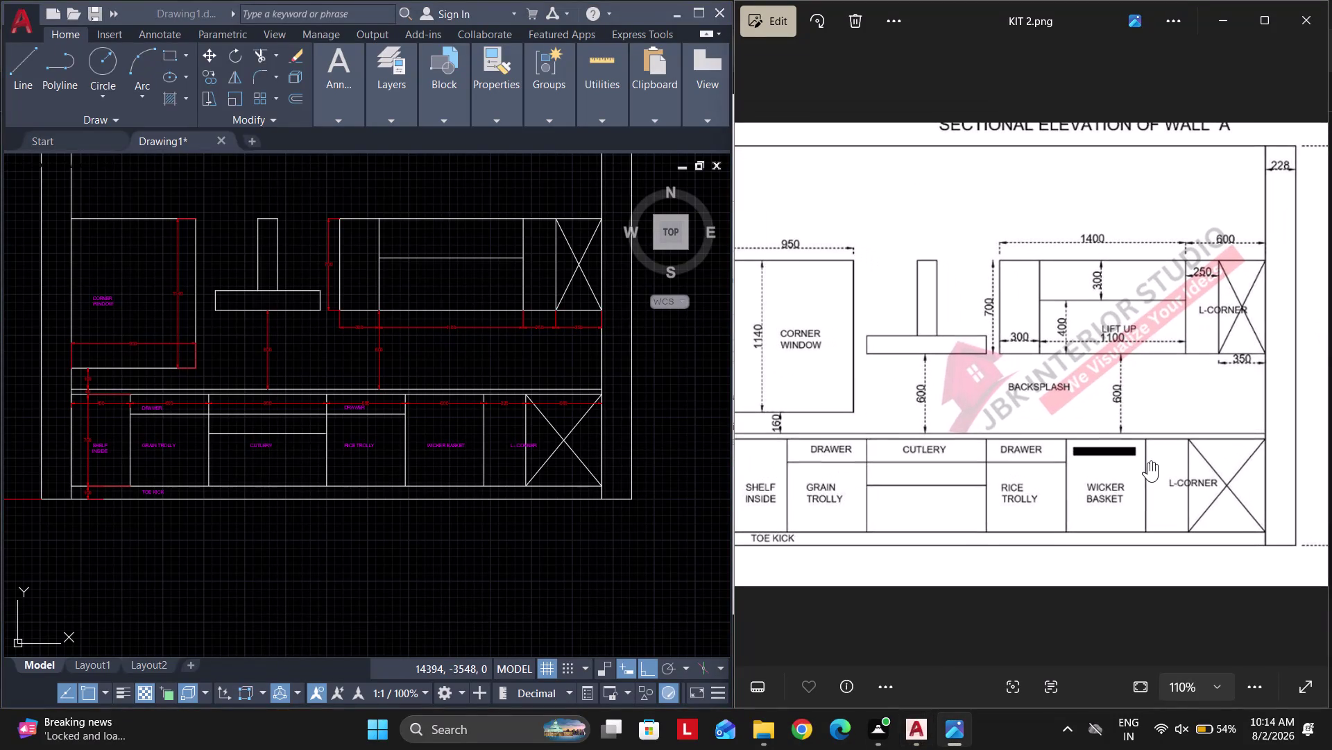
Copy the WICKER BASKET label up into the backsplash area.
scroll(up, 3)
click(458, 527)
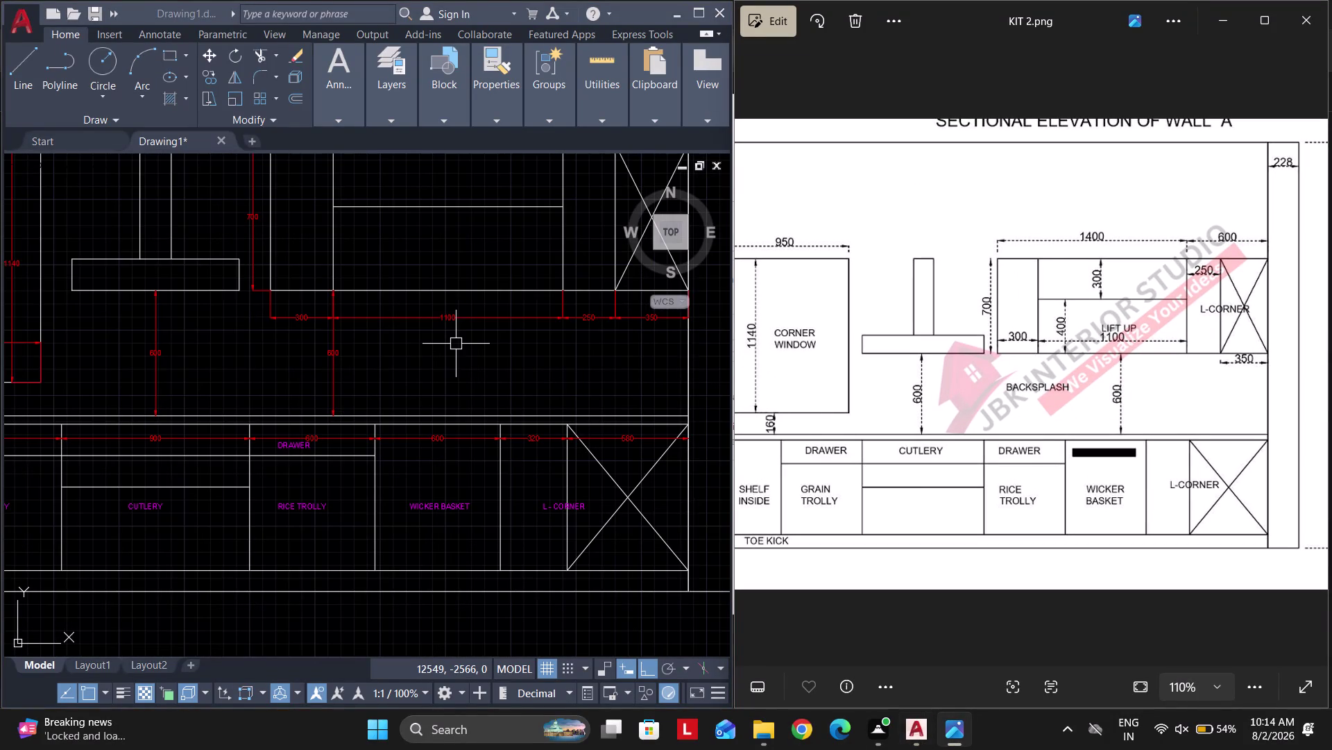
click(465, 536)
click(437, 488)
text(CO)
key(space)
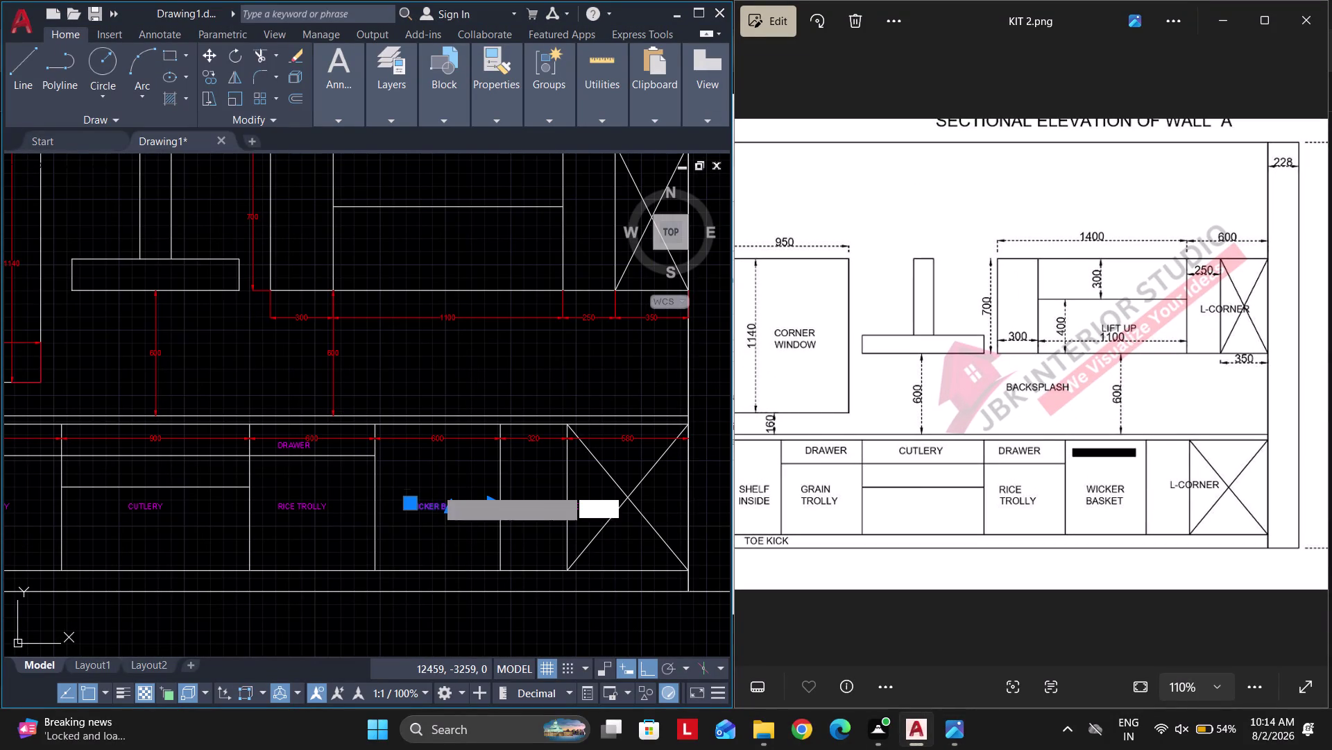
click(432, 502)
click(425, 357)
key(Escape)
Change the copied label's text to BACK SPLASH.
double_click(441, 356)
key(ctrl+a)
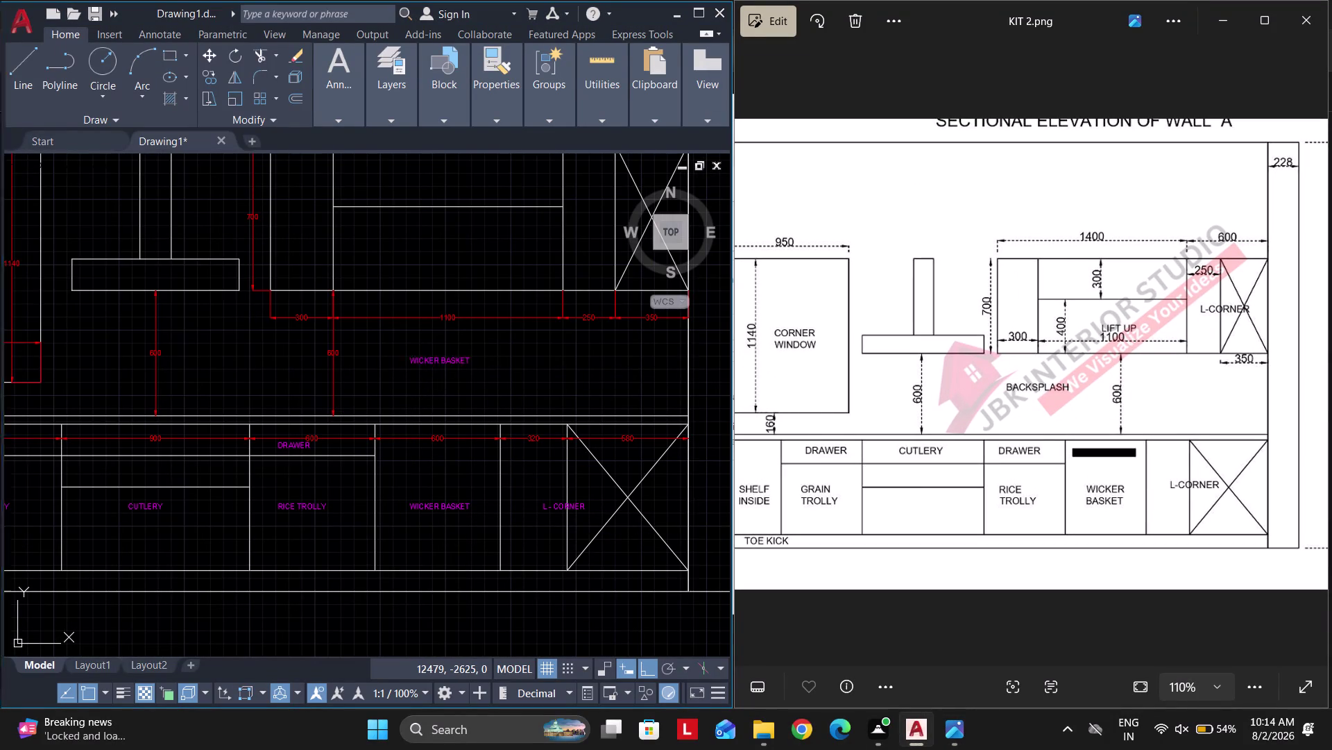
text(BACK)
key(space)
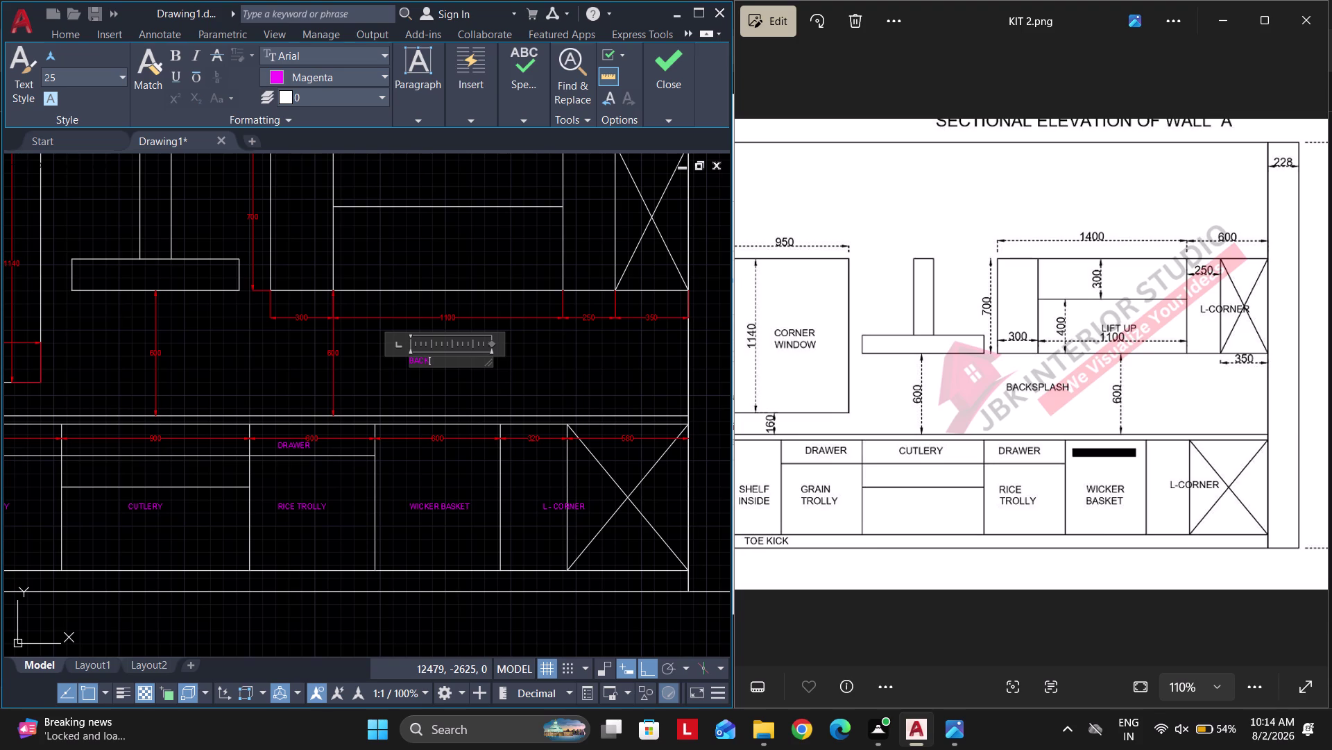
text(SPLASH)
click(539, 329)
key(Escape)
Copy the L - CORNER label from the base cabinet into the corner wall cabinet.
scroll(up, 3)
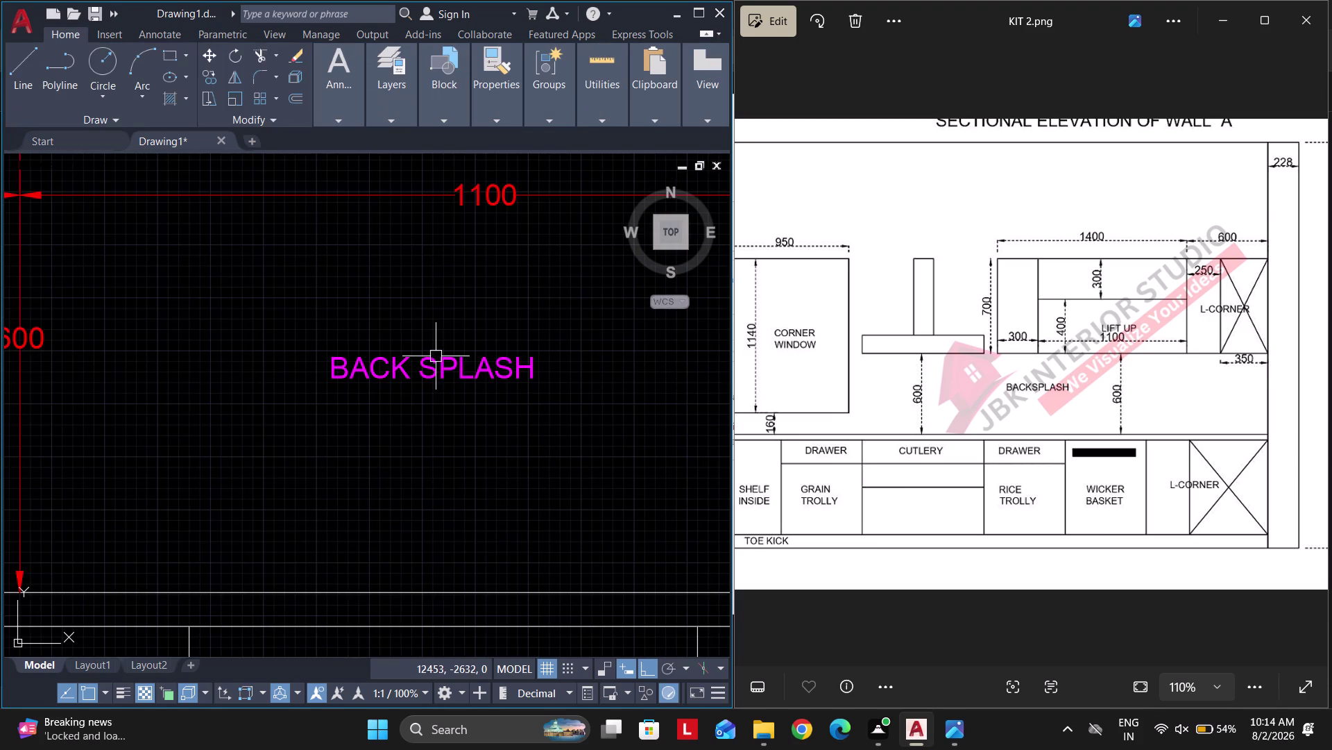
scroll(down, 3)
scroll(down, 3)
middle_drag(530, 281, 411, 328)
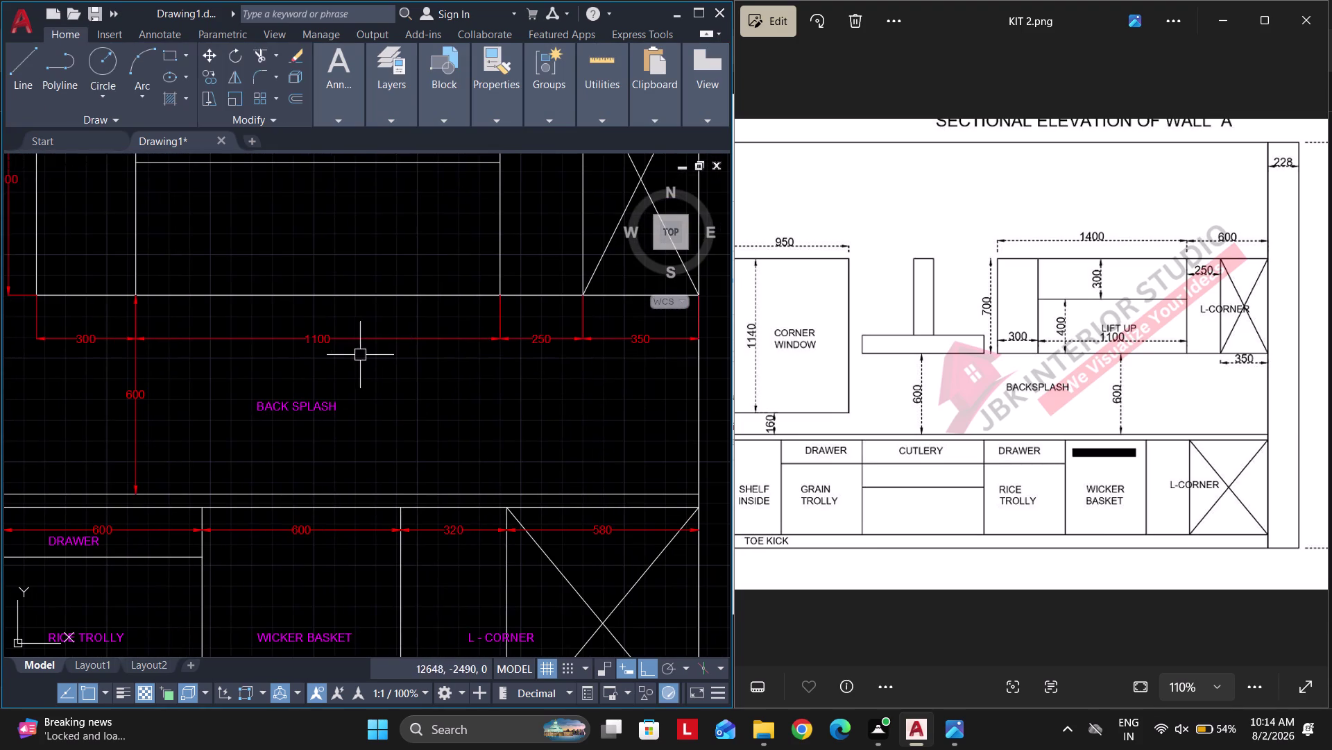
middle_drag(512, 529, 424, 394)
click(454, 516)
click(427, 469)
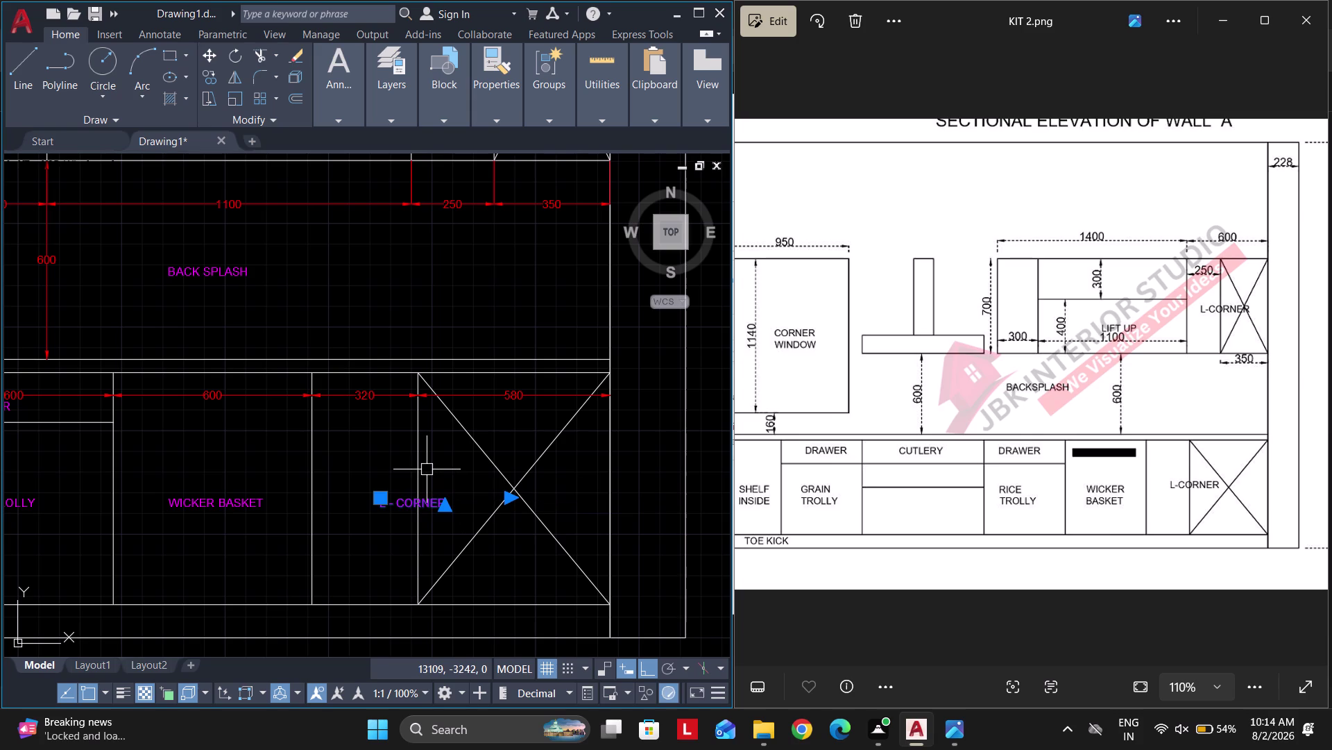
text(CO)
key(space)
click(377, 498)
middle_drag(385, 291, 372, 526)
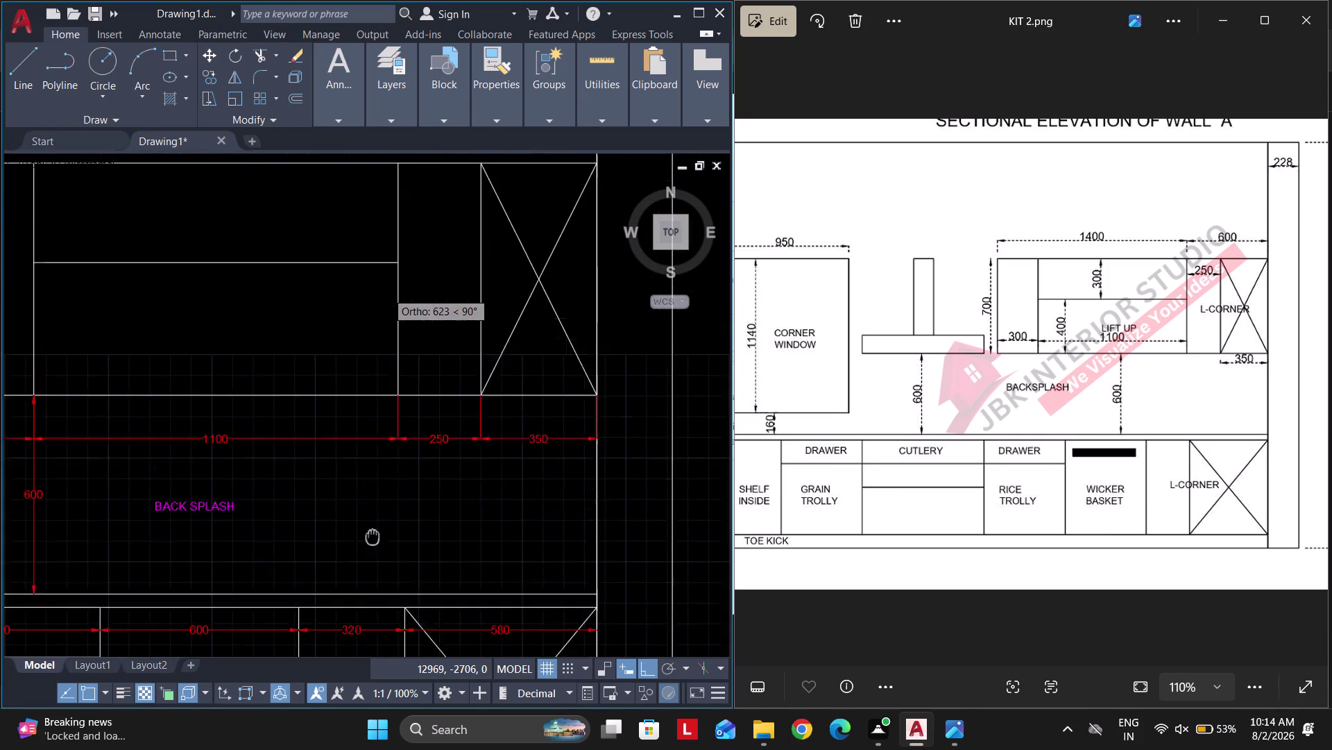
middle_drag(373, 526, 371, 571)
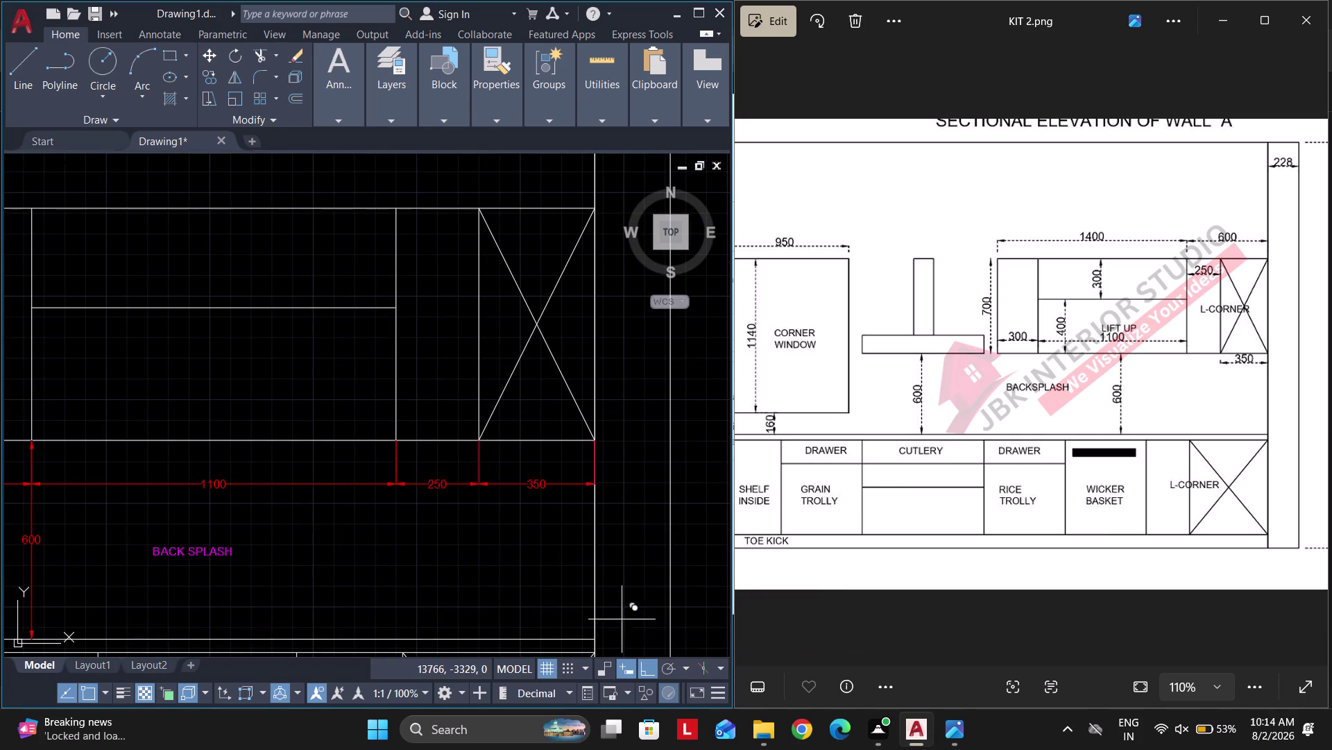
click(649, 670)
click(443, 322)
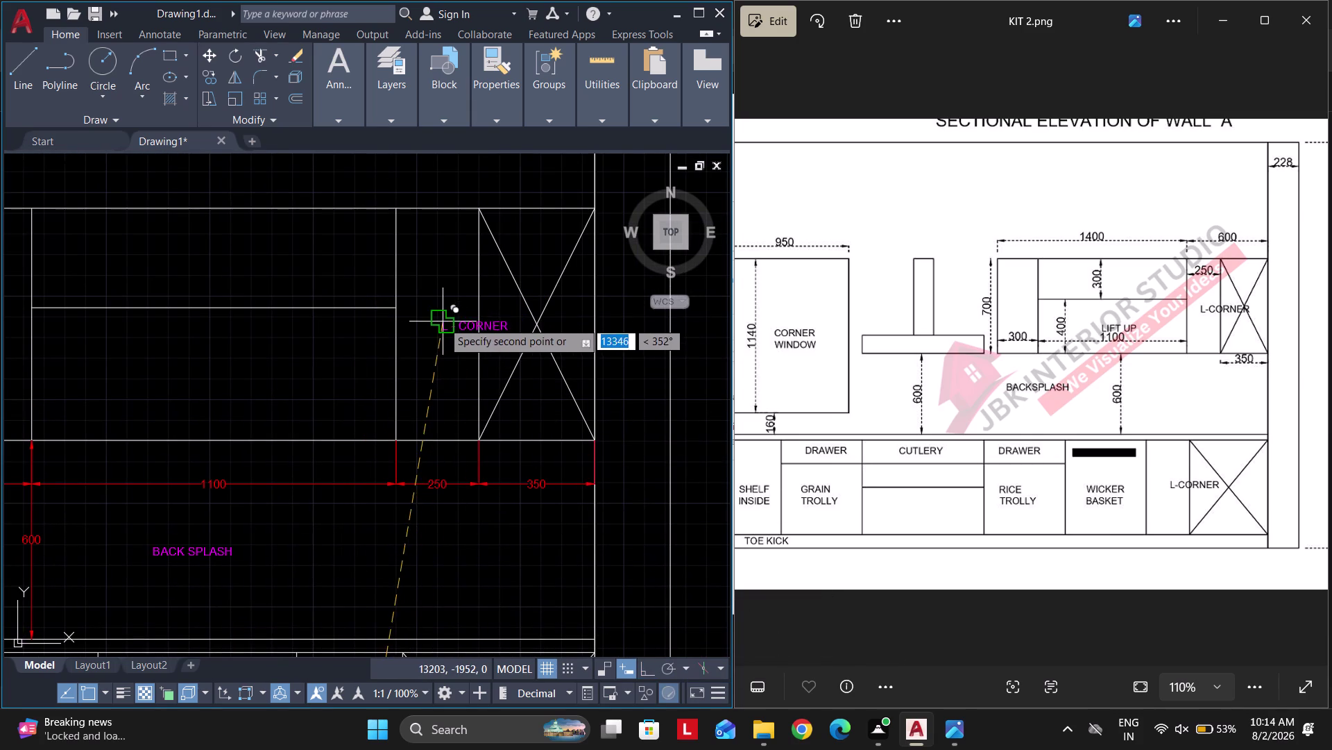
key(Escape)
middle_drag(318, 316, 470, 272)
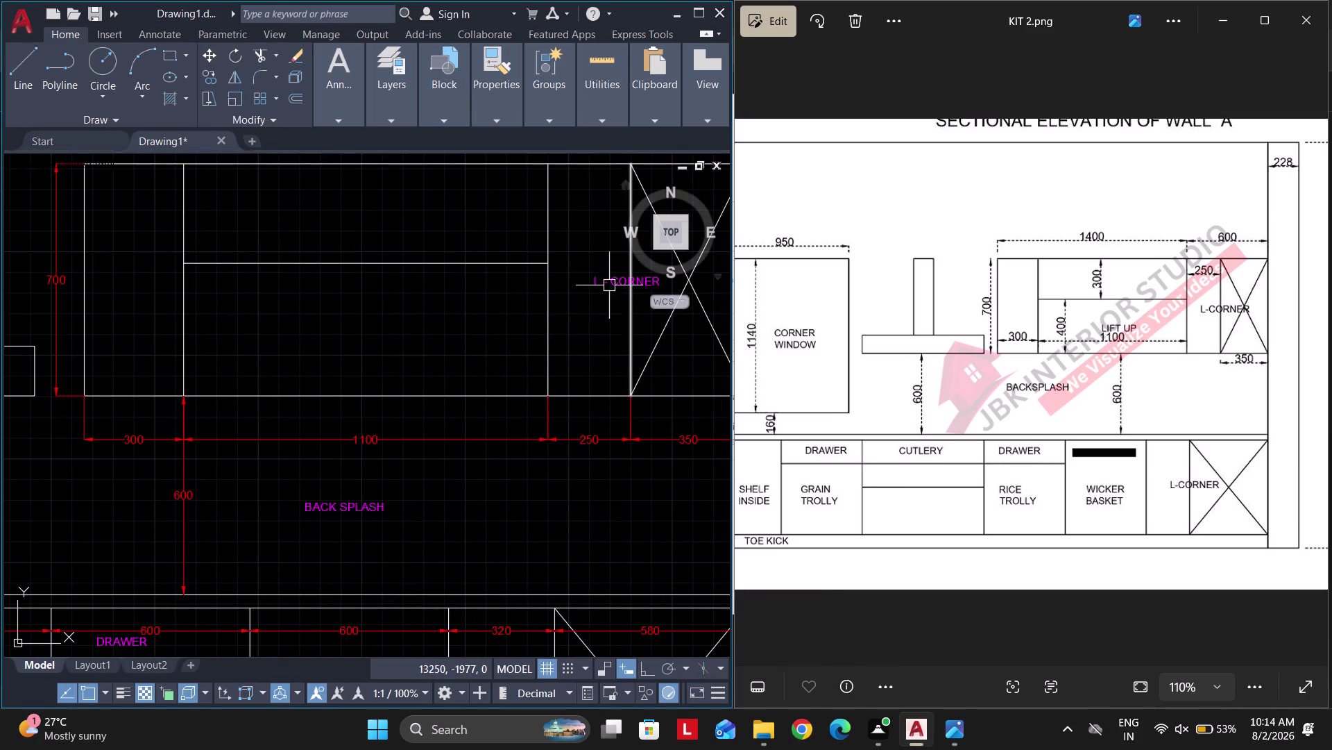
Copy the new L - CORNER label into the lift-up wall cabinet.
click(599, 285)
middle_drag(524, 302, 459, 318)
text(CO)
key(space)
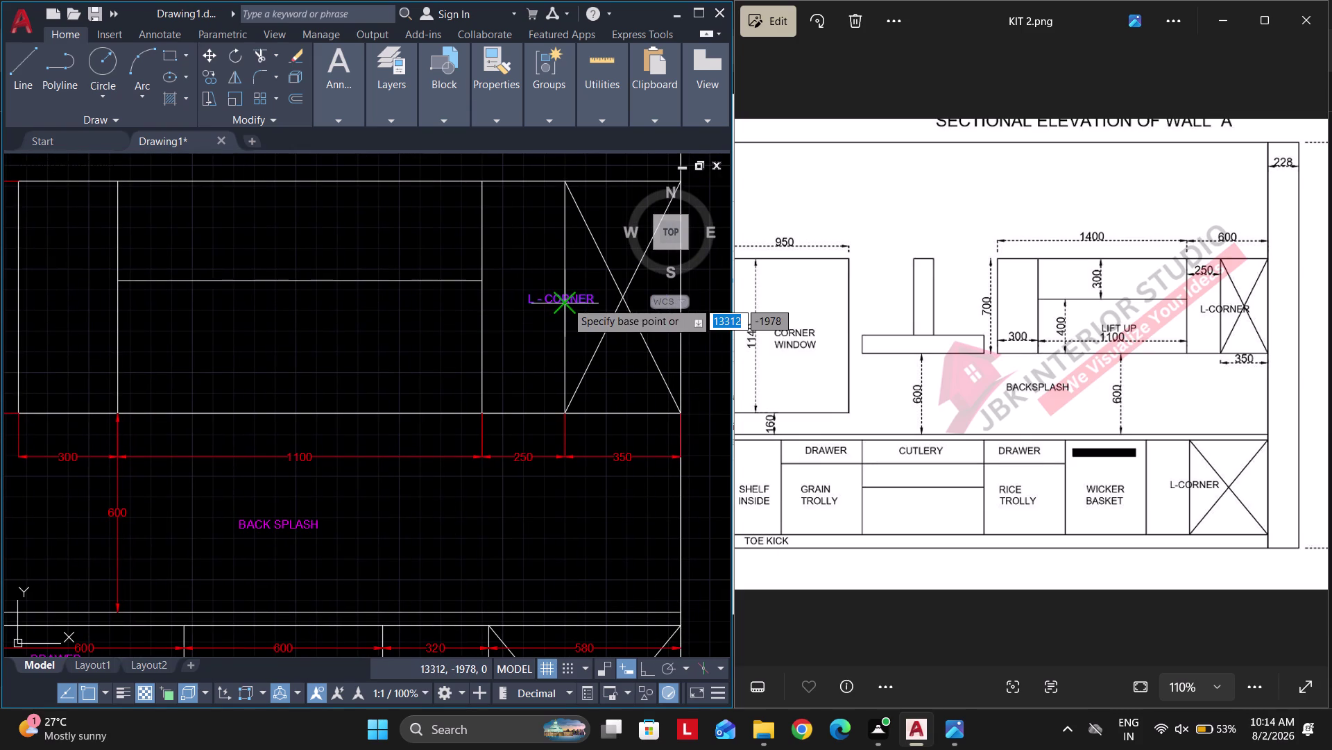
click(557, 296)
click(292, 353)
key(Escape)
Change that copied label's text to LIFT - UP.
double_click(297, 354)
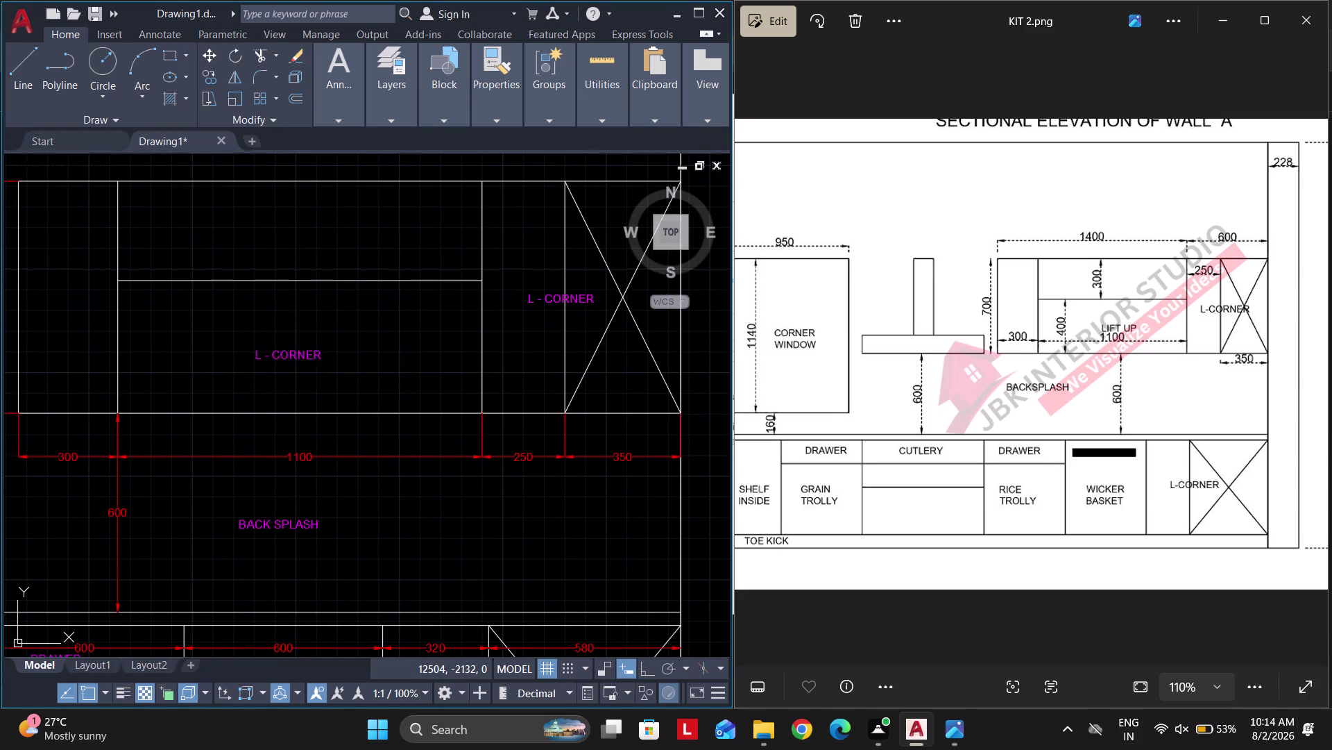
key(ctrl+a)
text(LIFT)
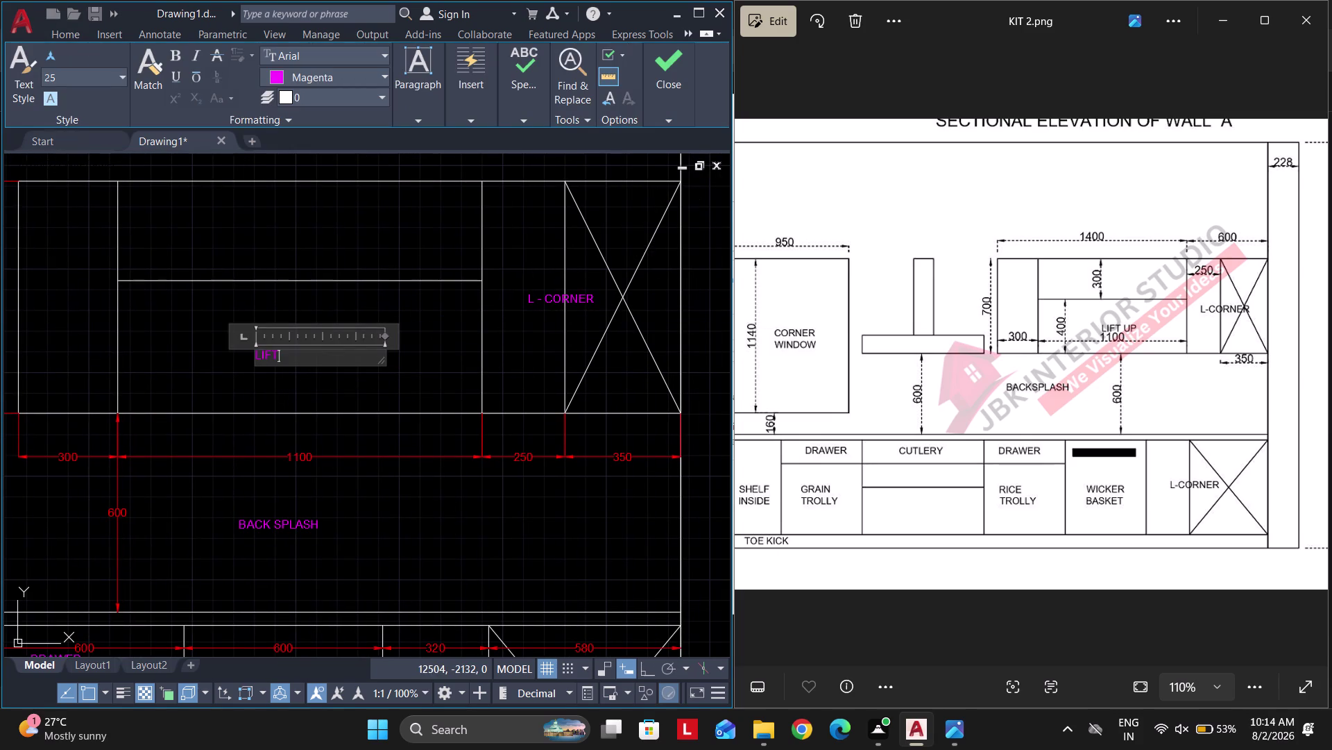
key(space)
text(- UP)
click(375, 245)
key(Escape)
key(Escape)
scroll(down, 3)
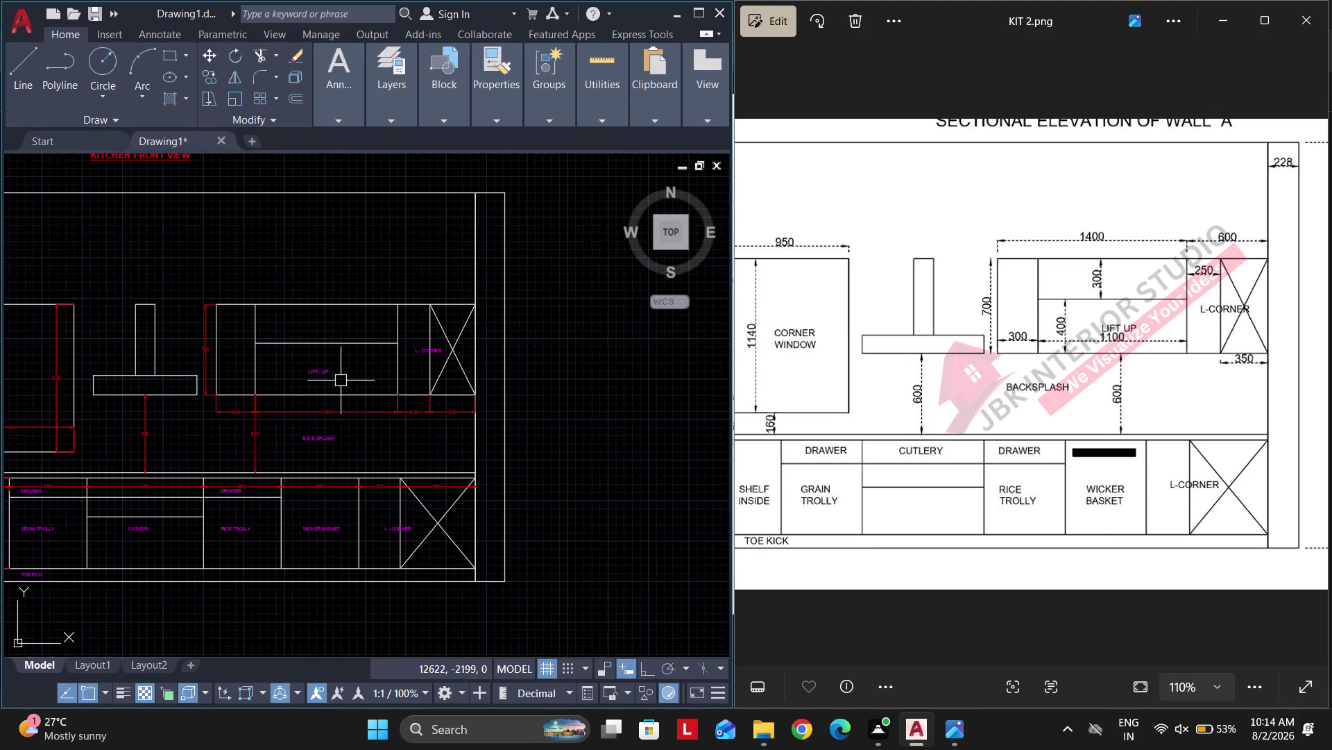
middle_drag(289, 376, 322, 381)
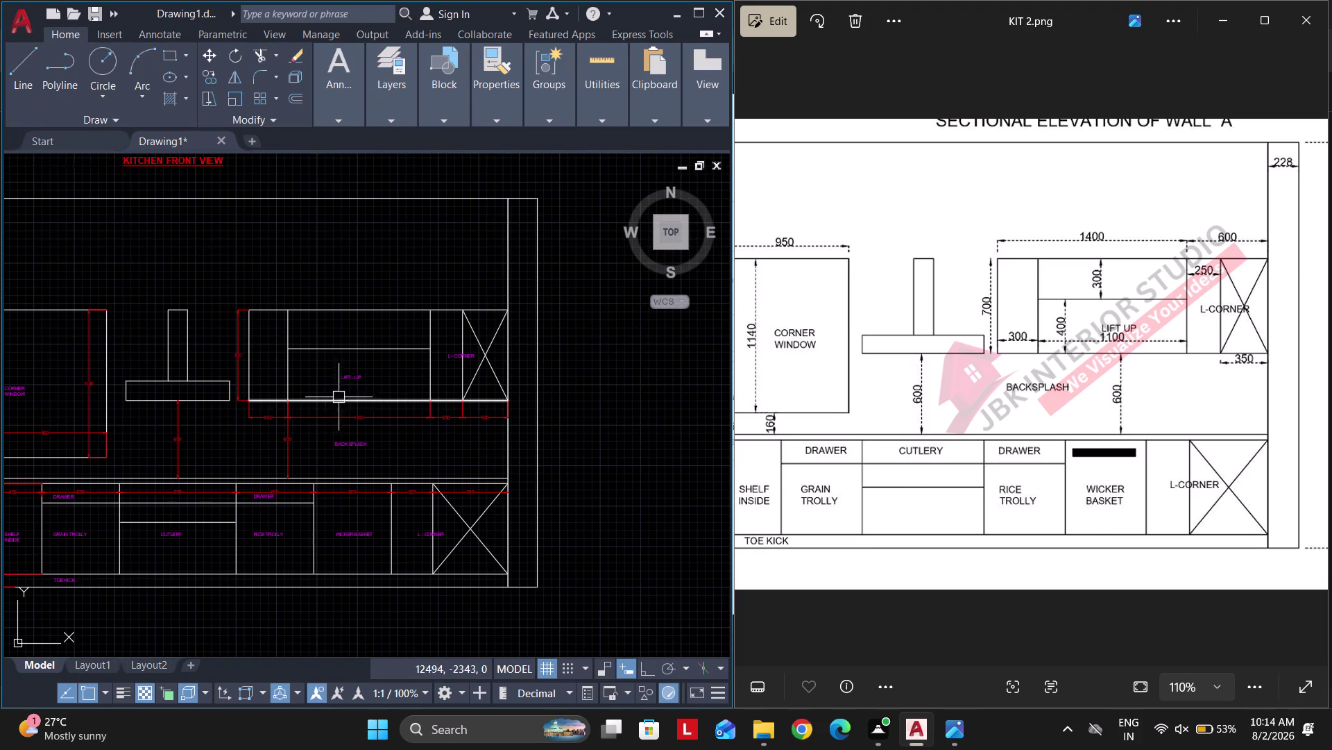
key(Escape)
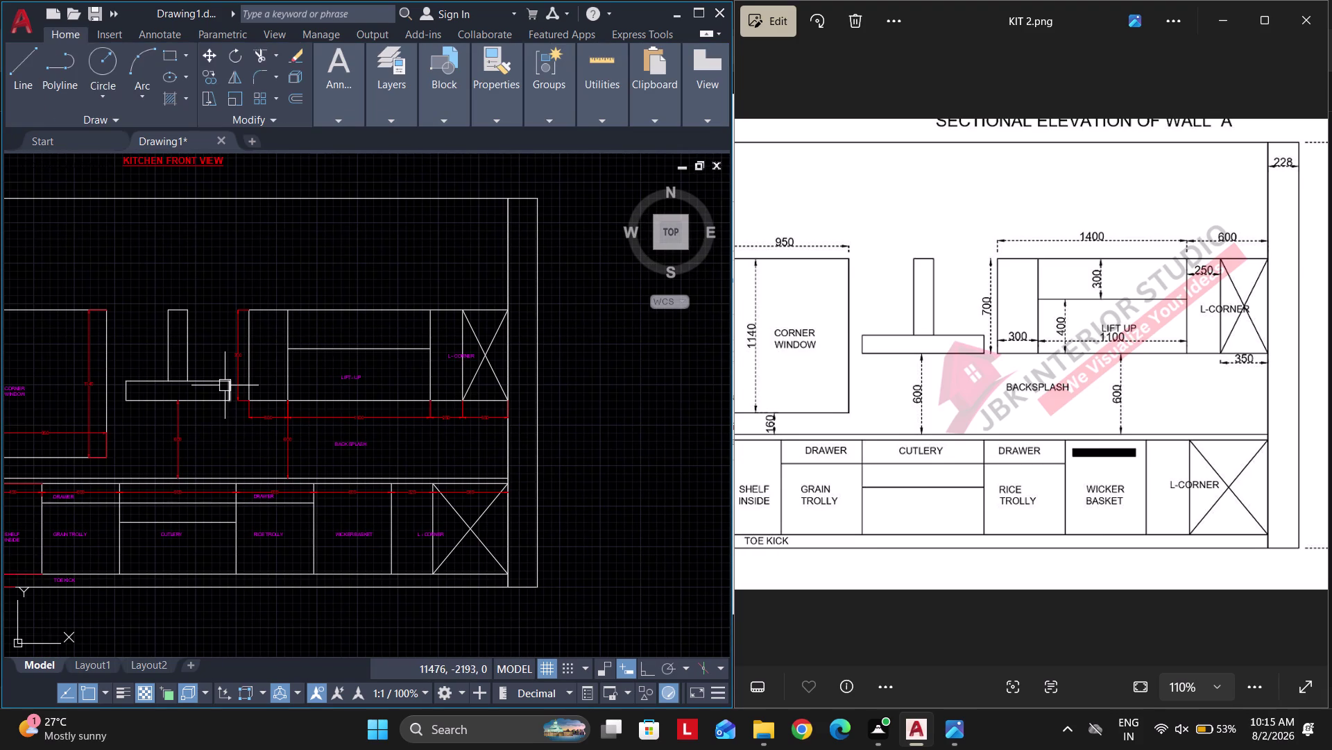
key(Escape)
key(Escape)
key(Escape)
key(Escape)
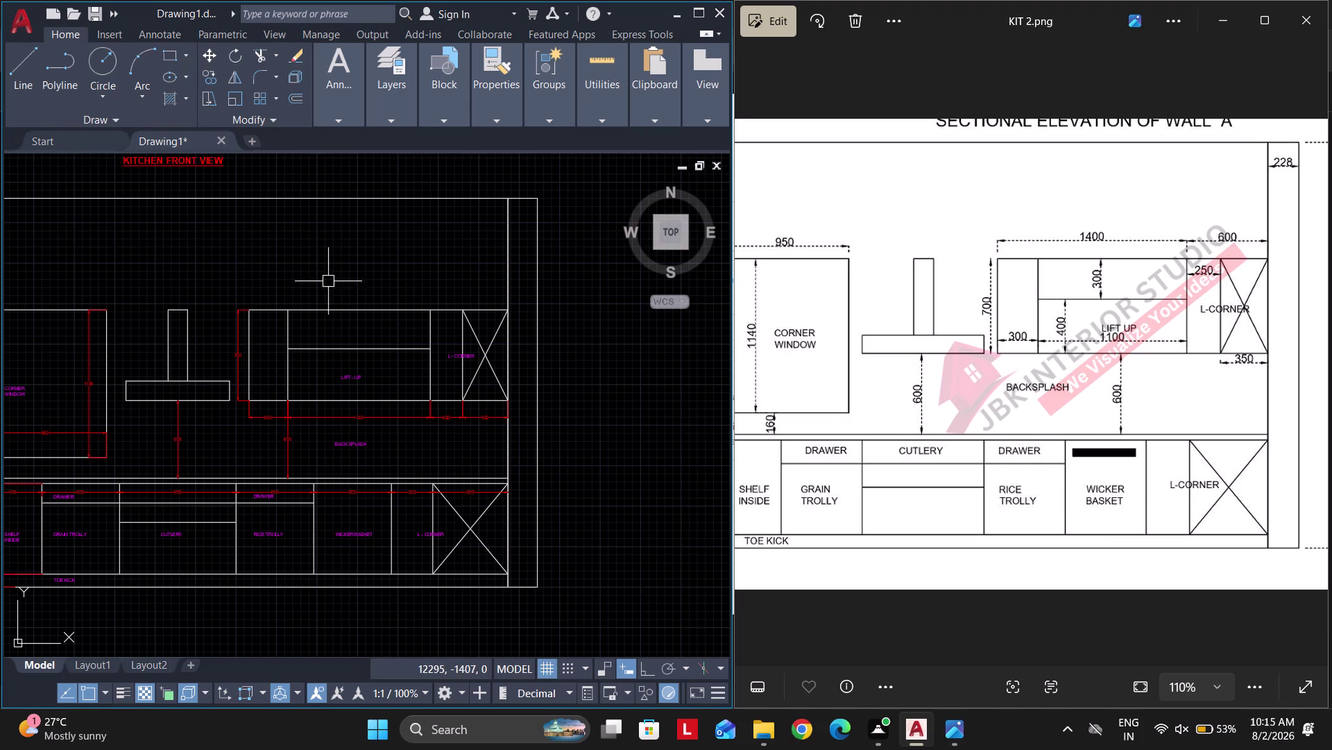
middle_drag(319, 283, 366, 288)
key(Escape)
key(Escape)
middle_drag(341, 294, 394, 306)
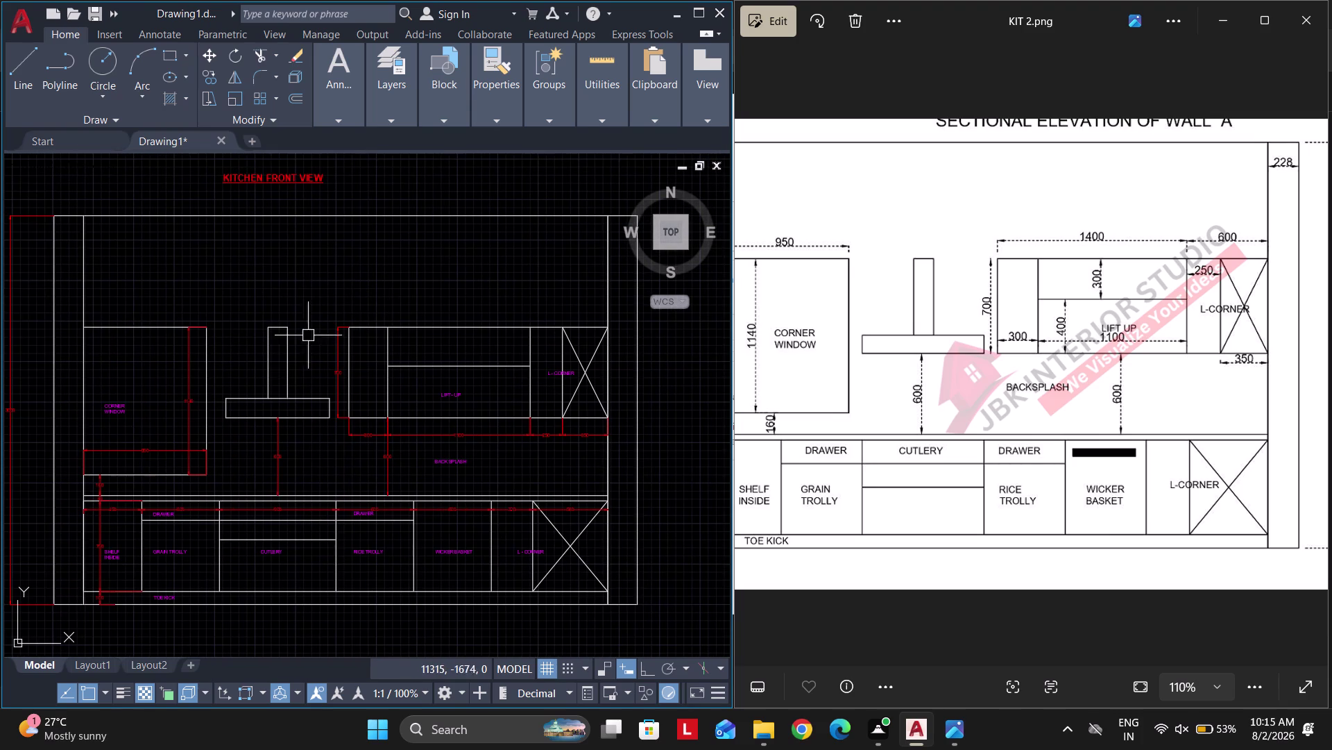
scroll(down, 3)
middle_drag(395, 279, 341, 273)
middle_drag(325, 372, 220, 381)
text(DL)
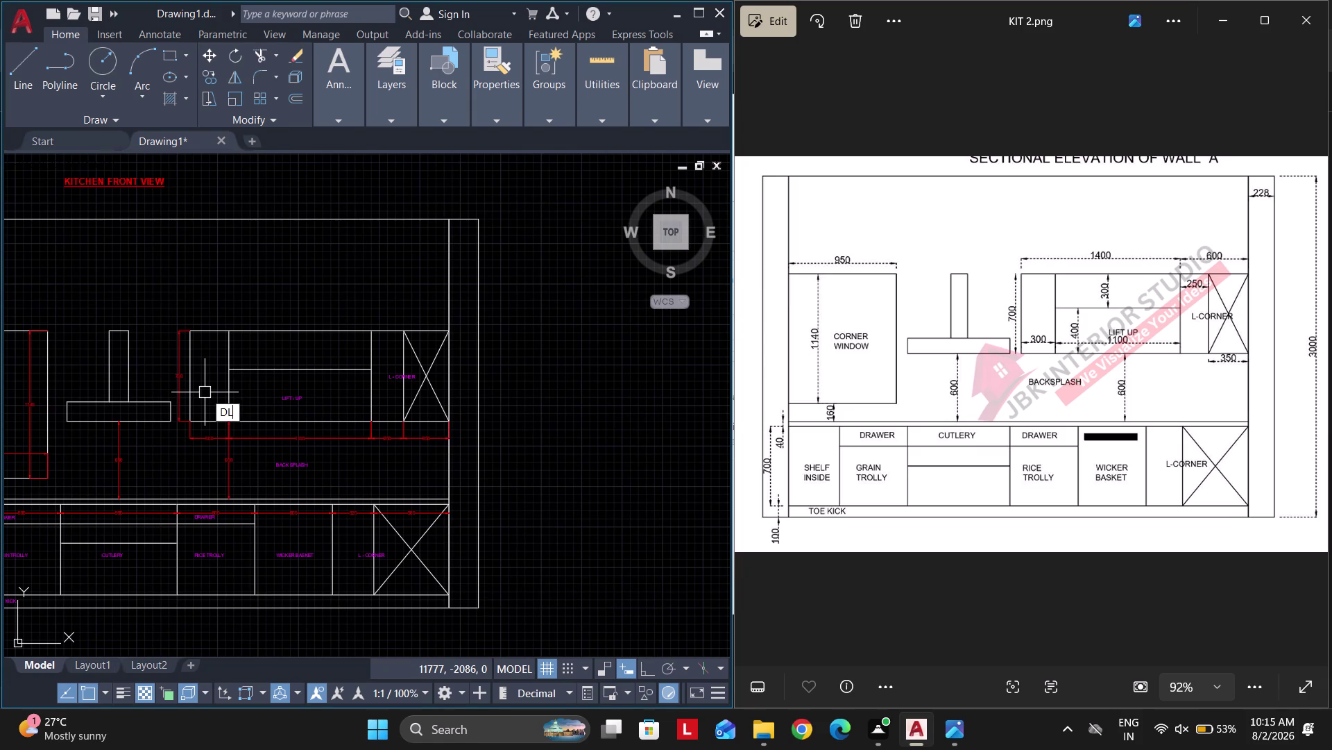
Bring the wall cabinet's right edge into view.
key(i)
key(space)
click(452, 276)
click(485, 273)
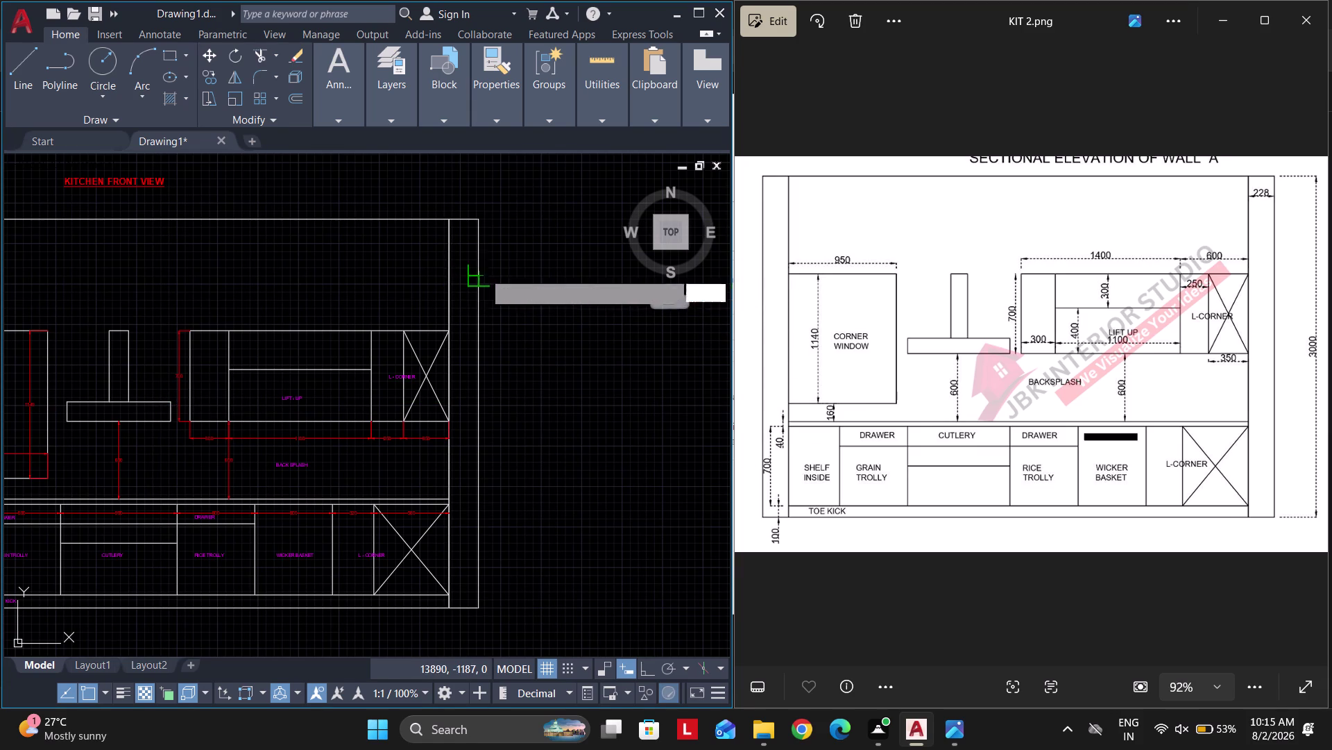
scroll(up, 3)
scroll(down, 3)
middle_drag(461, 478, 484, 235)
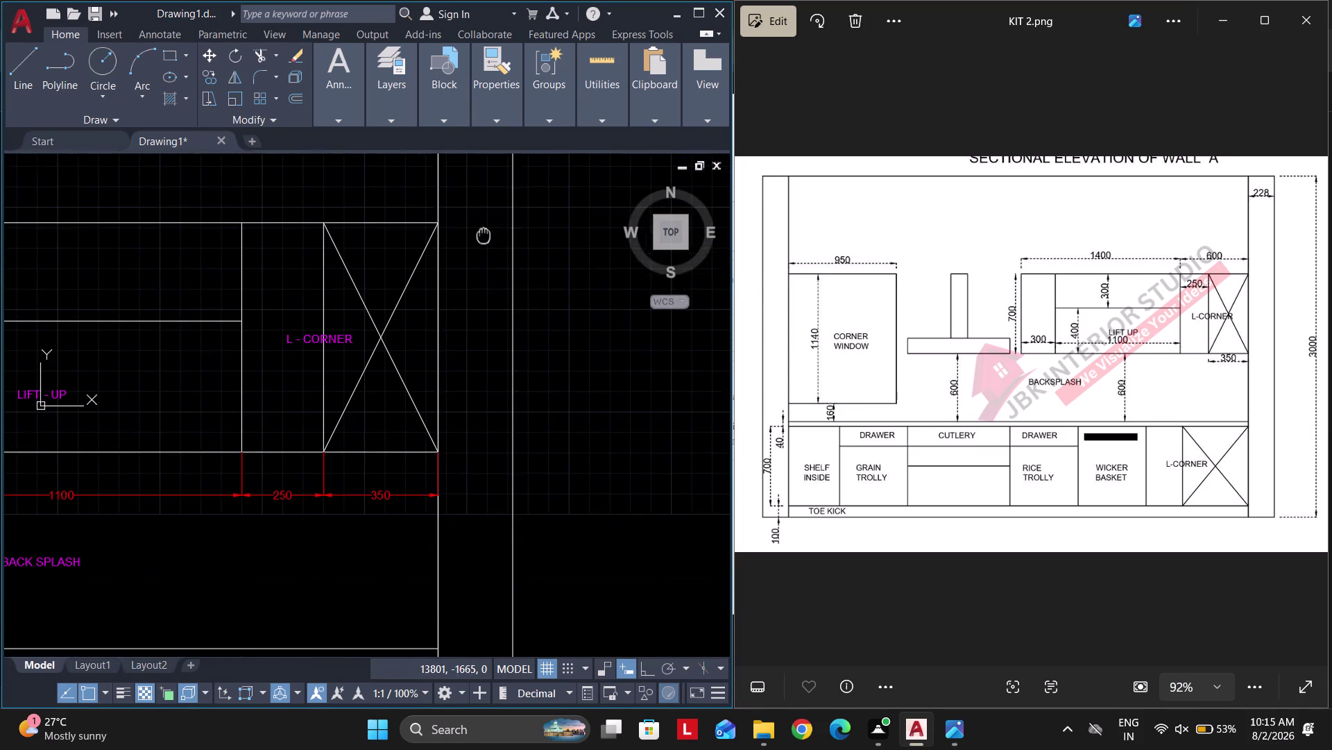
click(444, 489)
key(Escape)
Select the 228 dimension and nearby lines and set their colour to ByLayer.
scroll(up, 3)
drag(492, 522, 480, 491)
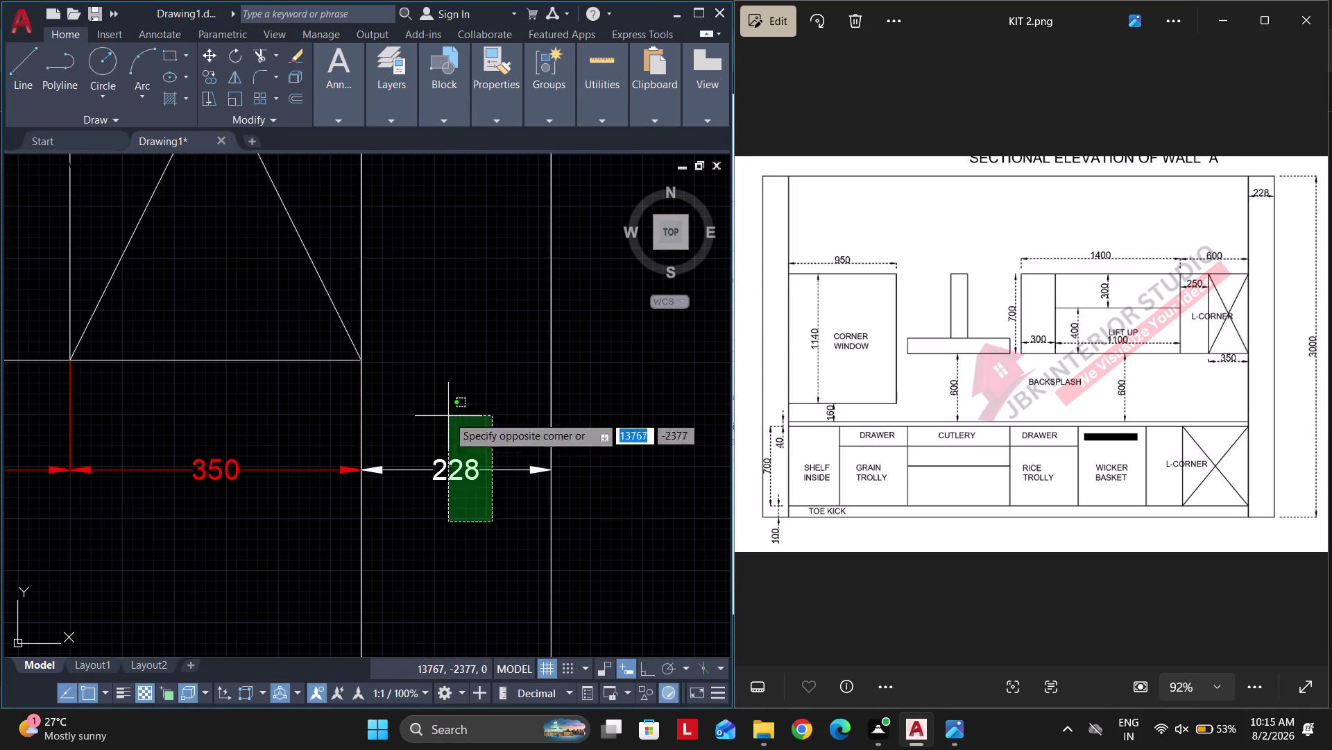
click(448, 416)
right_click(448, 416)
click(520, 555)
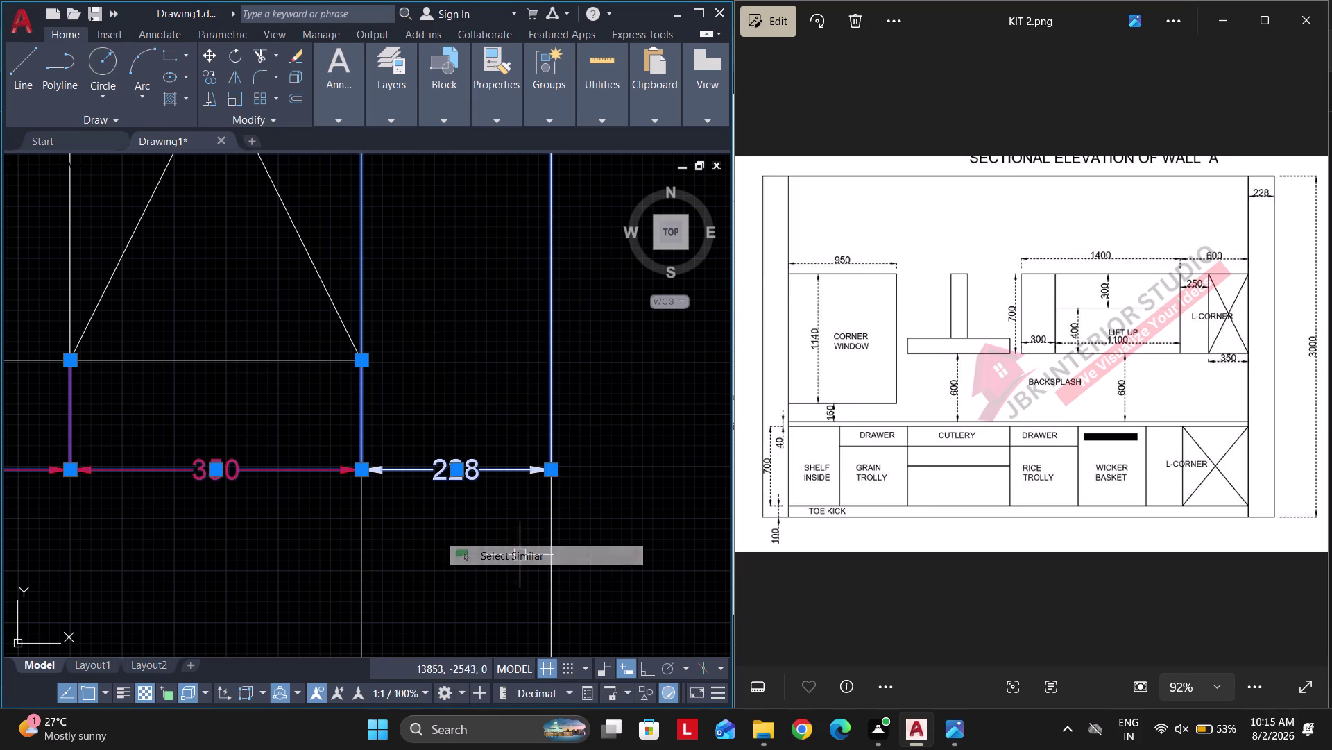
click(489, 107)
click(562, 143)
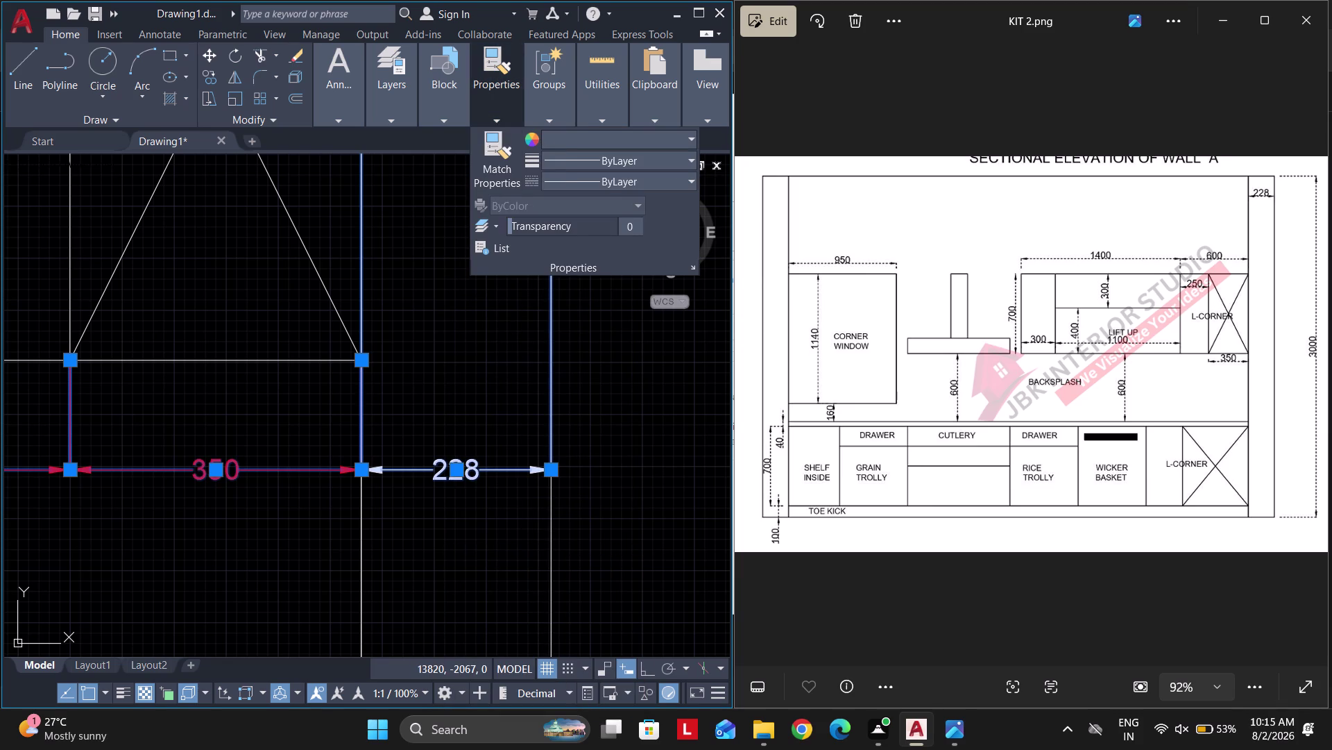
click(557, 322)
key(Escape)
key(Escape)
key(Escape)
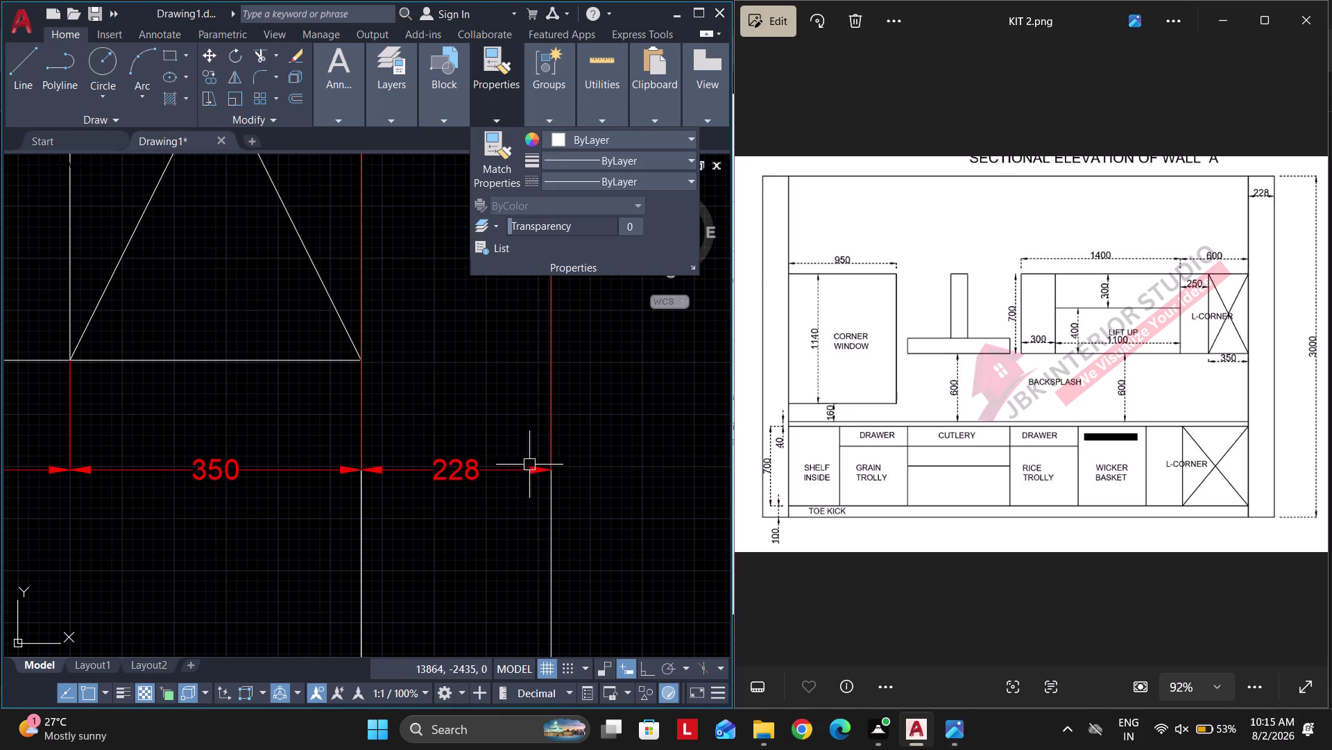
Stretch the right vertical wall lines to extend the Wall A elevation.
scroll(down, 3)
click(529, 519)
click(529, 478)
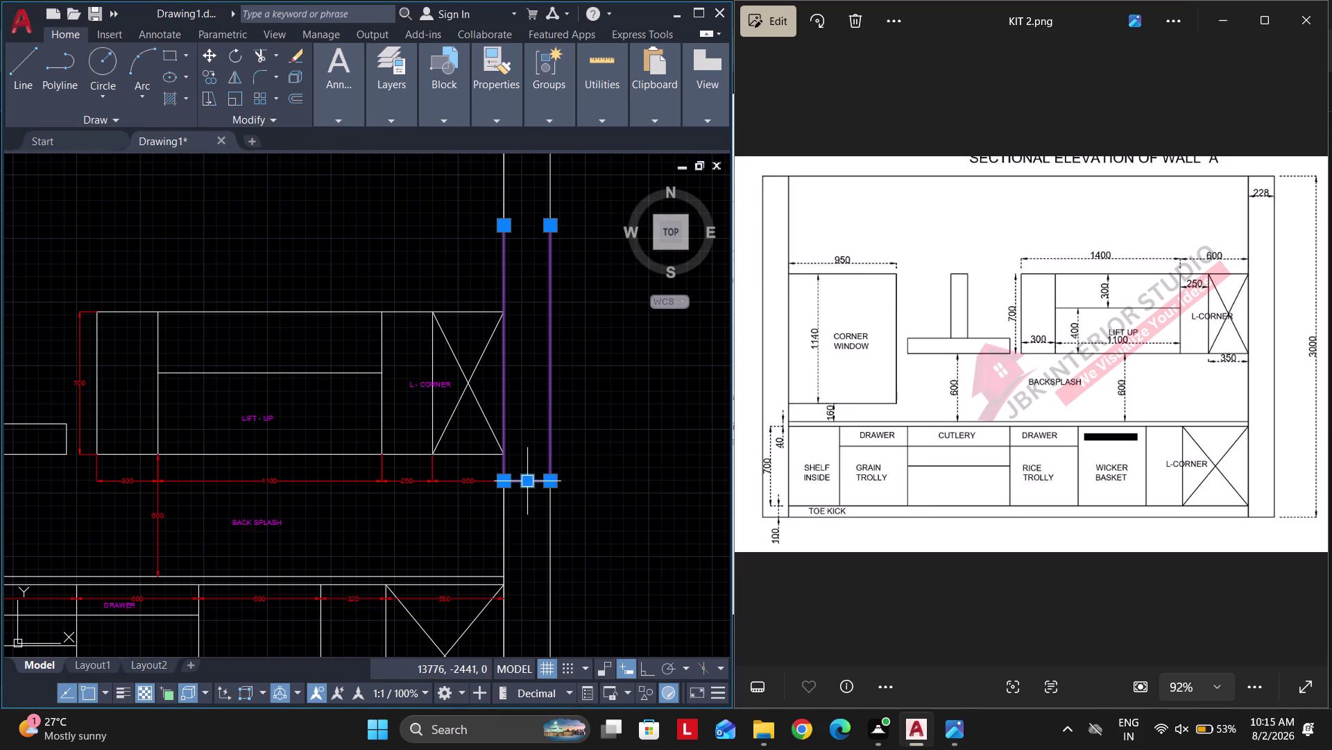
click(508, 228)
scroll(up, 3)
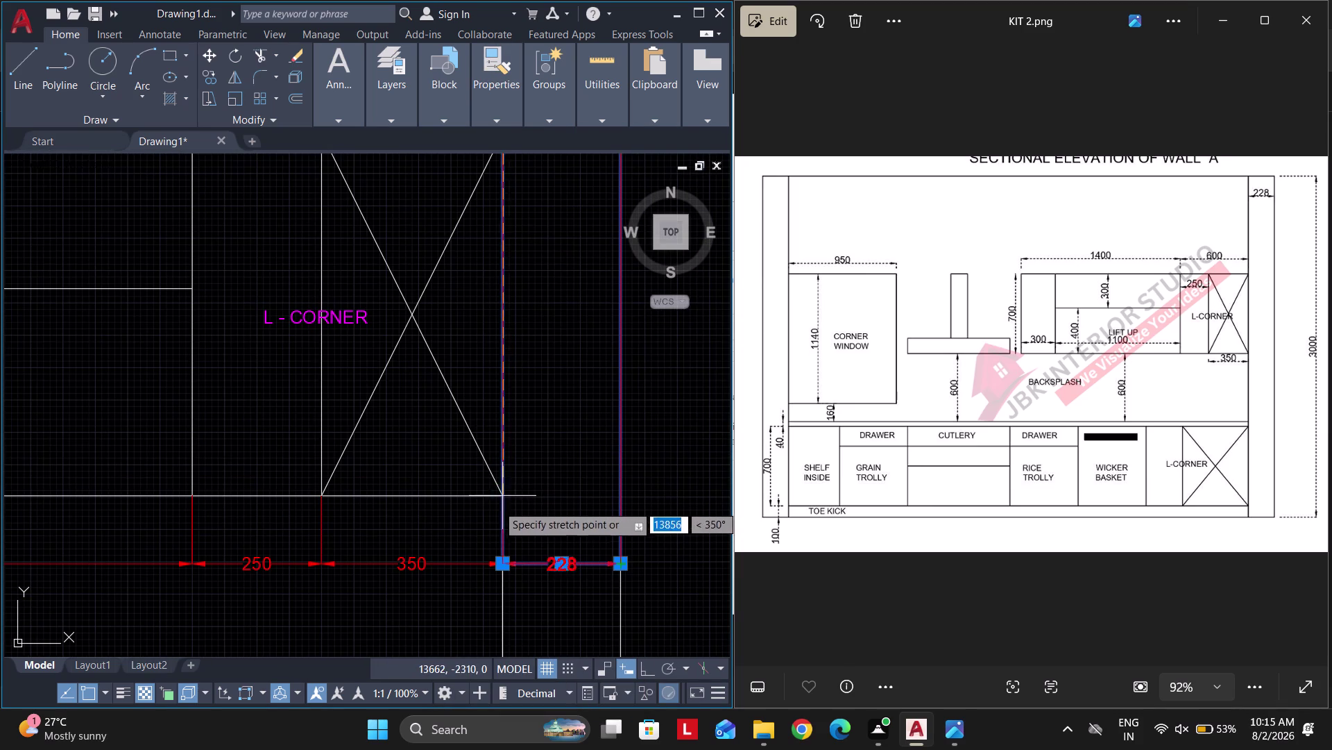
click(497, 504)
scroll(down, 3)
click(554, 325)
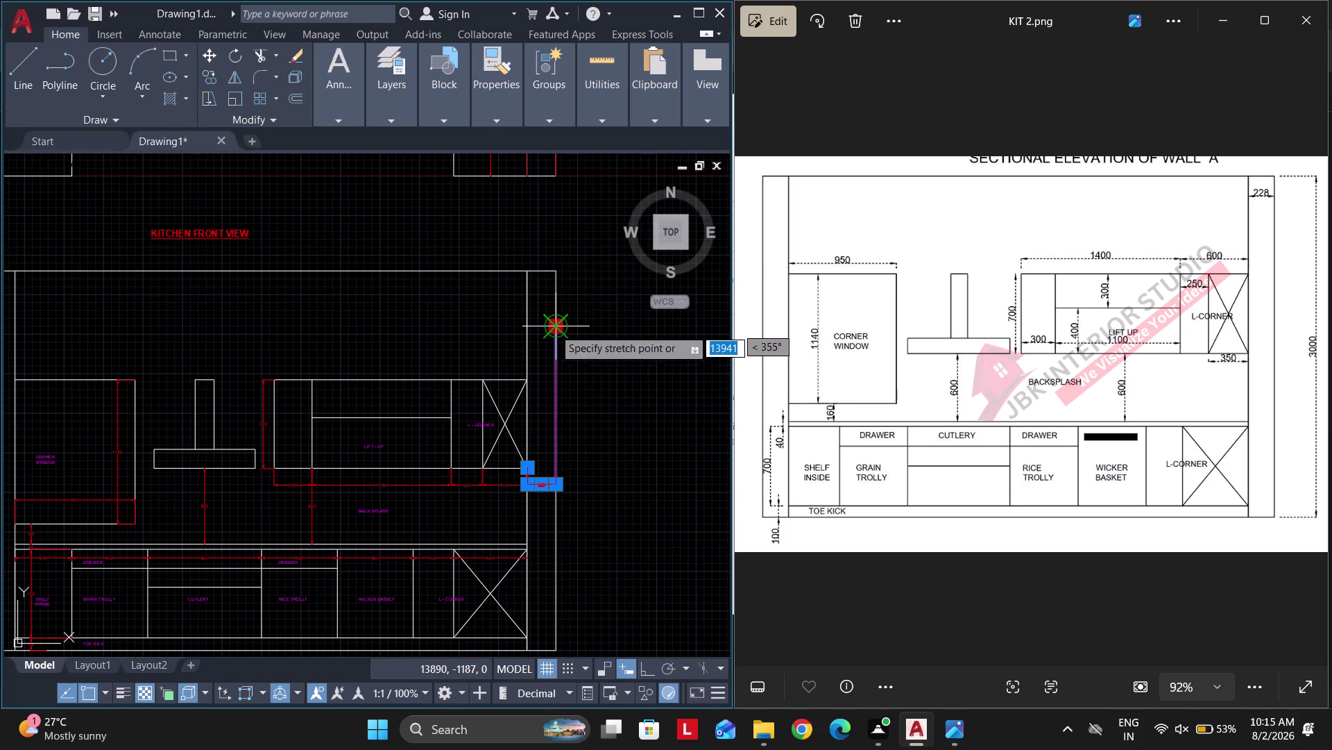
scroll(up, 3)
scroll(up, 3)
click(564, 540)
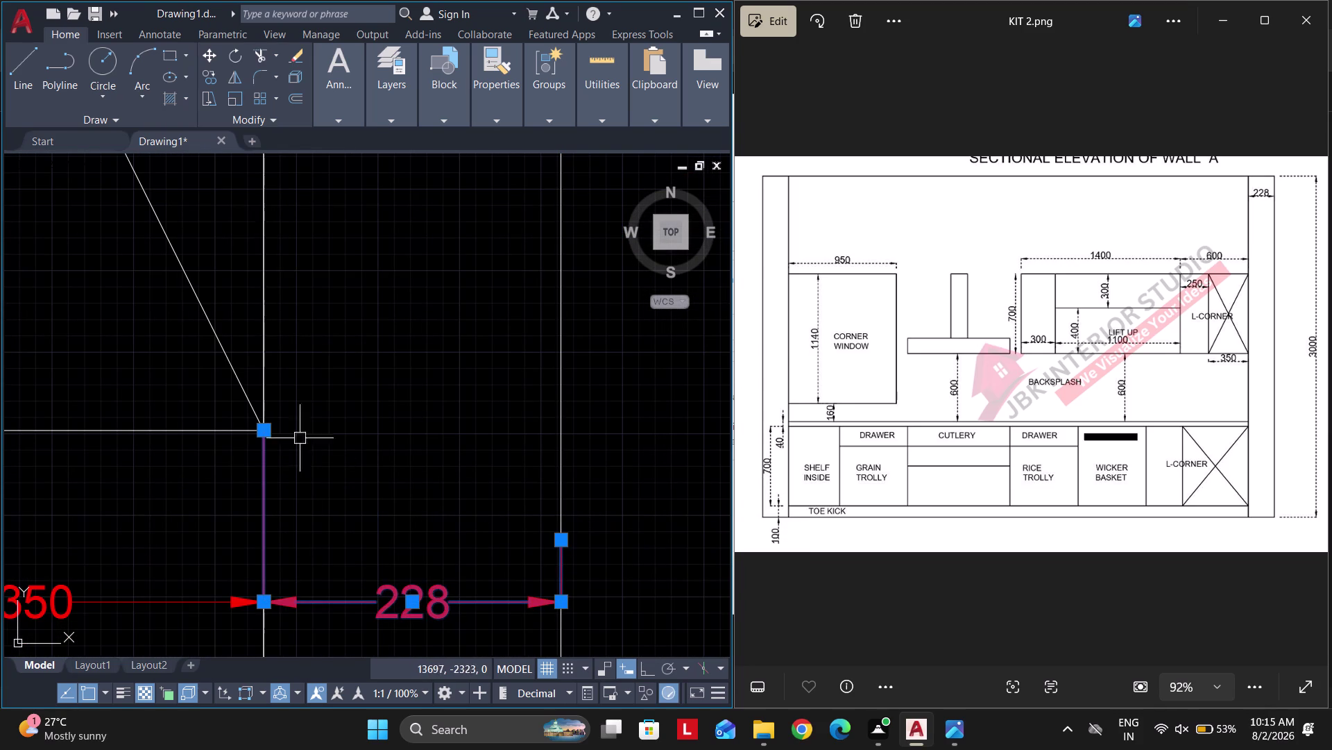
Grip-edit the 228 dimension so its end snaps to the wall corner.
click(265, 428)
click(262, 548)
key(Escape)
scroll(down, 3)
key(Escape)
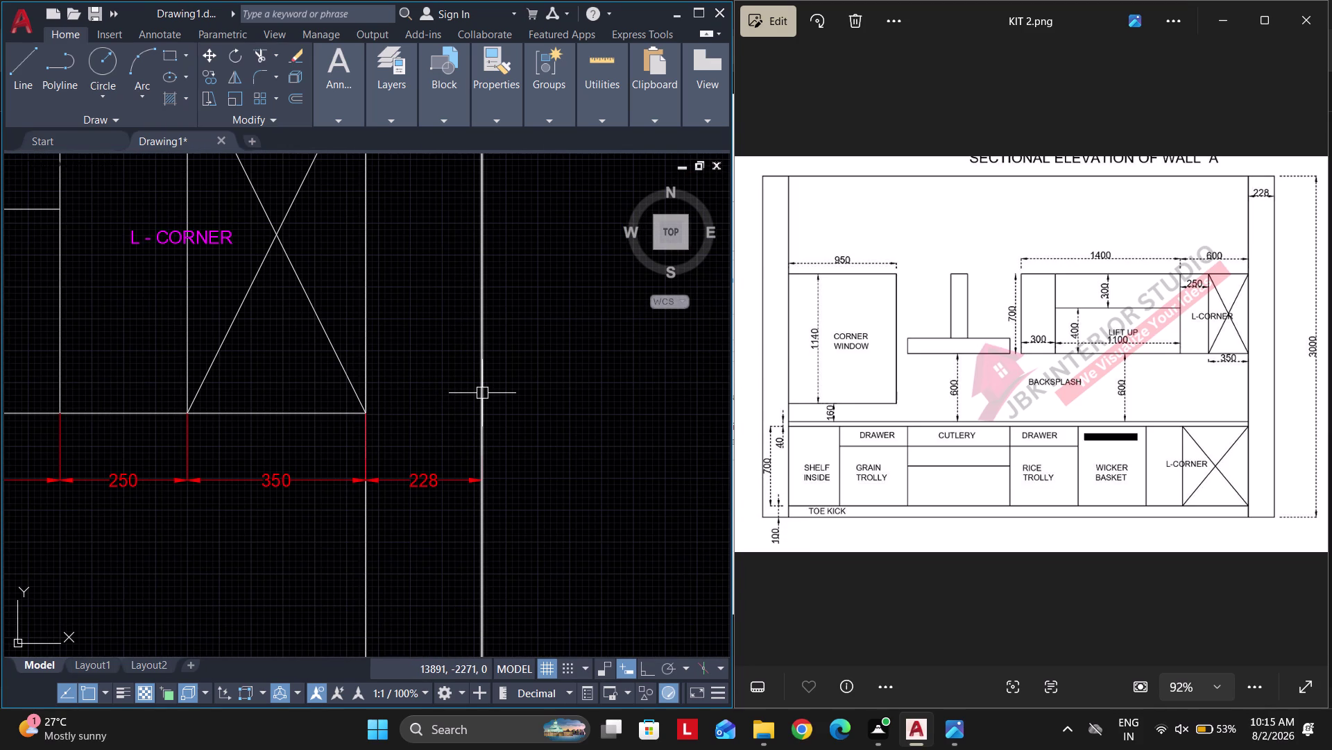
key(Escape)
key(Escape)
scroll(down, 3)
scroll(down, 3)
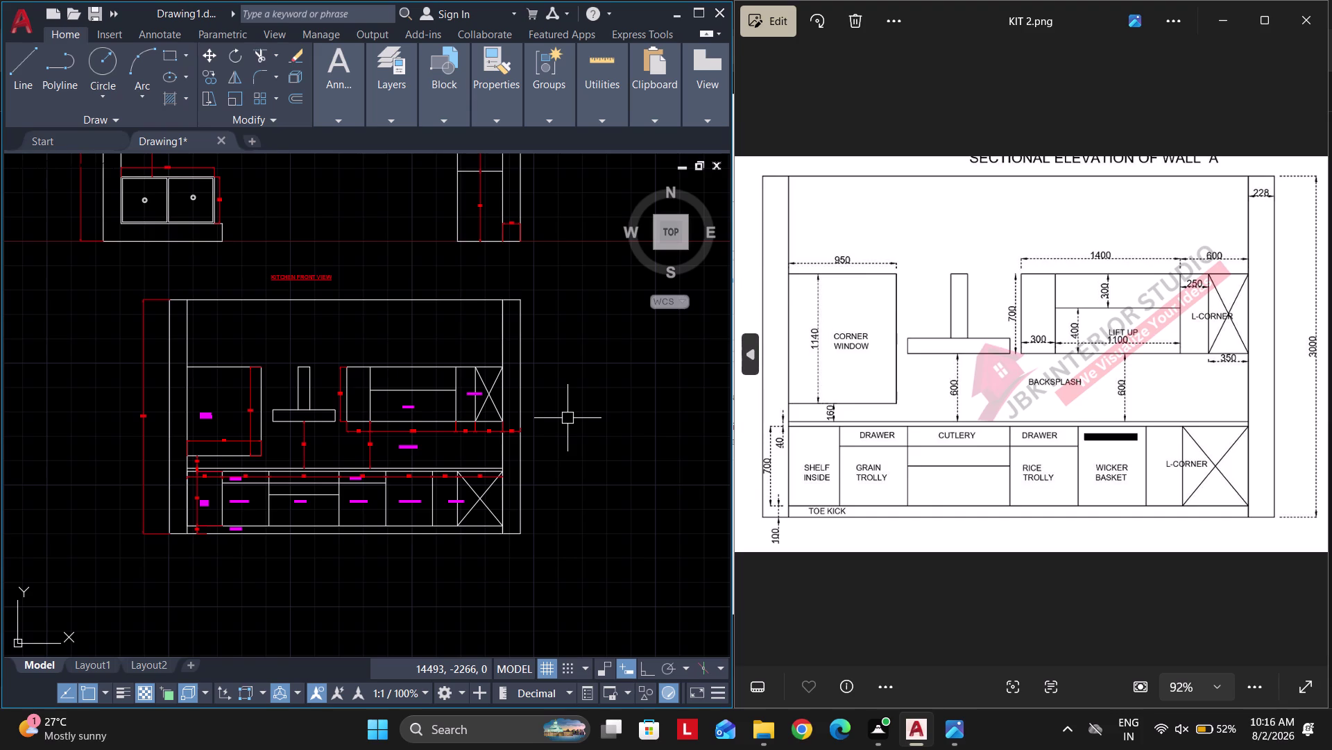
Show the Wall B reference image and center the plan and elevation.
click(753, 373)
scroll(down, 3)
middle_drag(405, 346, 442, 402)
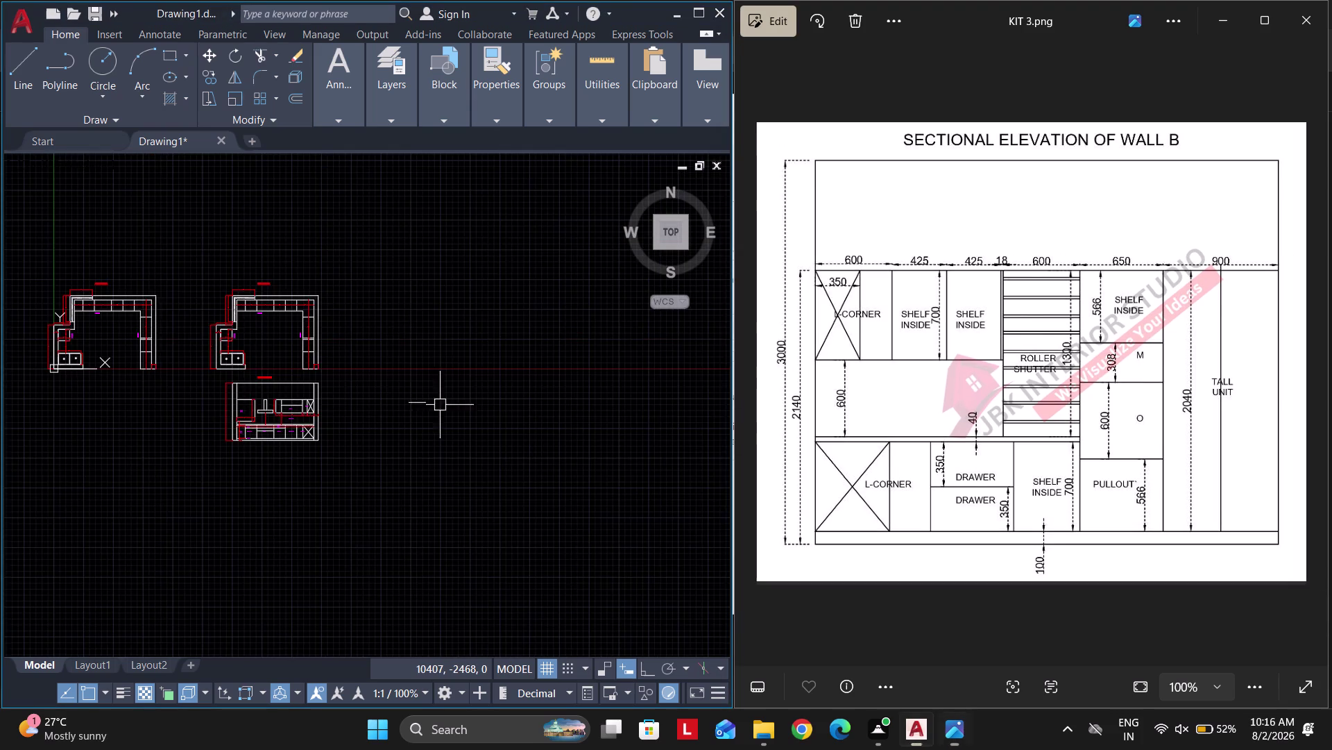
scroll(up, 3)
click(451, 345)
middle_drag(383, 327, 399, 382)
key(Escape)
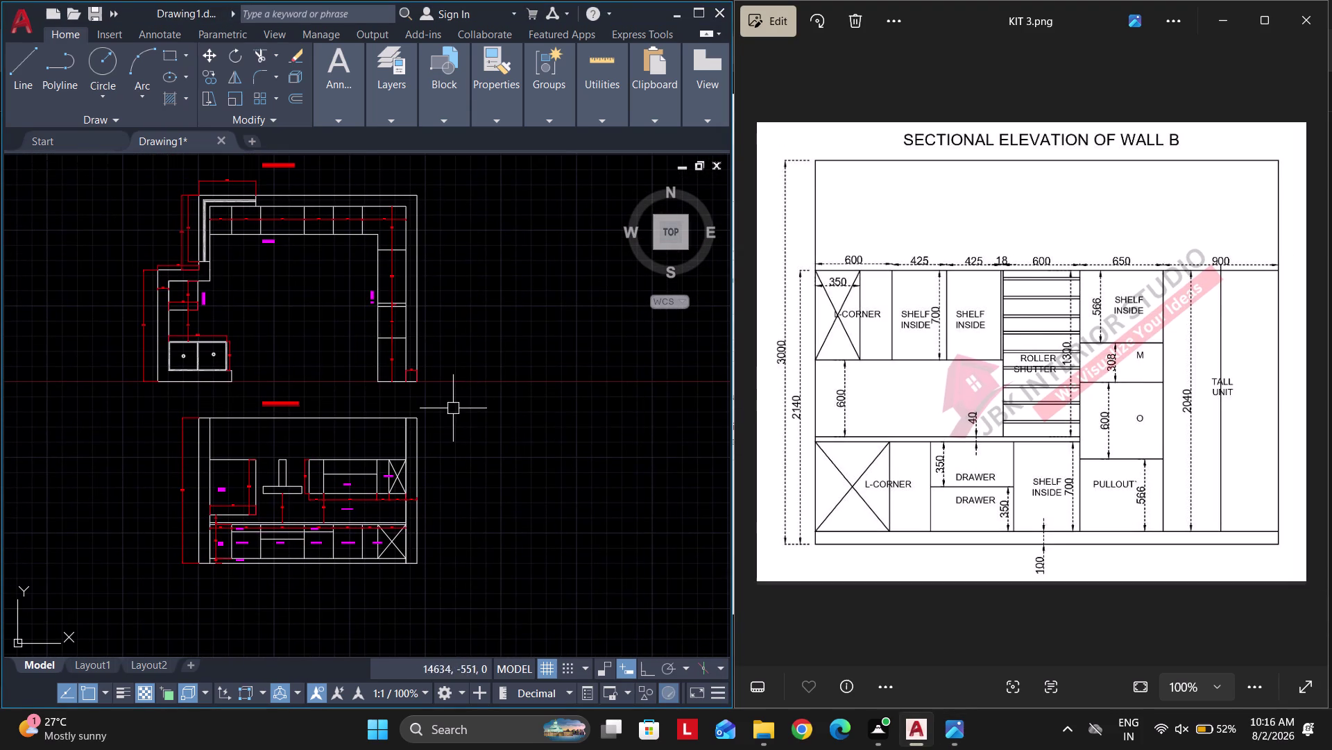
Window-select the kitchen plan and copy it to empty space on the right.
click(451, 394)
middle_drag(183, 276, 185, 292)
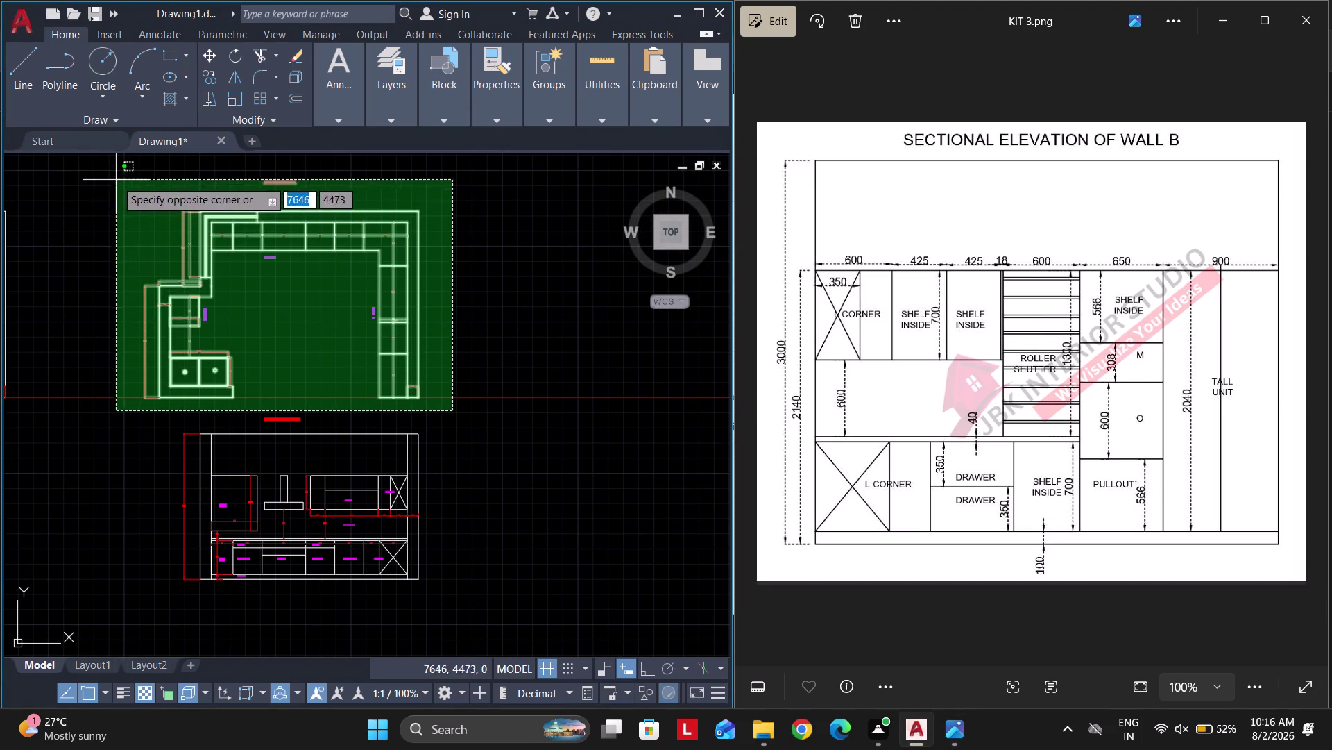
click(114, 179)
text(CO)
key(space)
drag(223, 250, 216, 251)
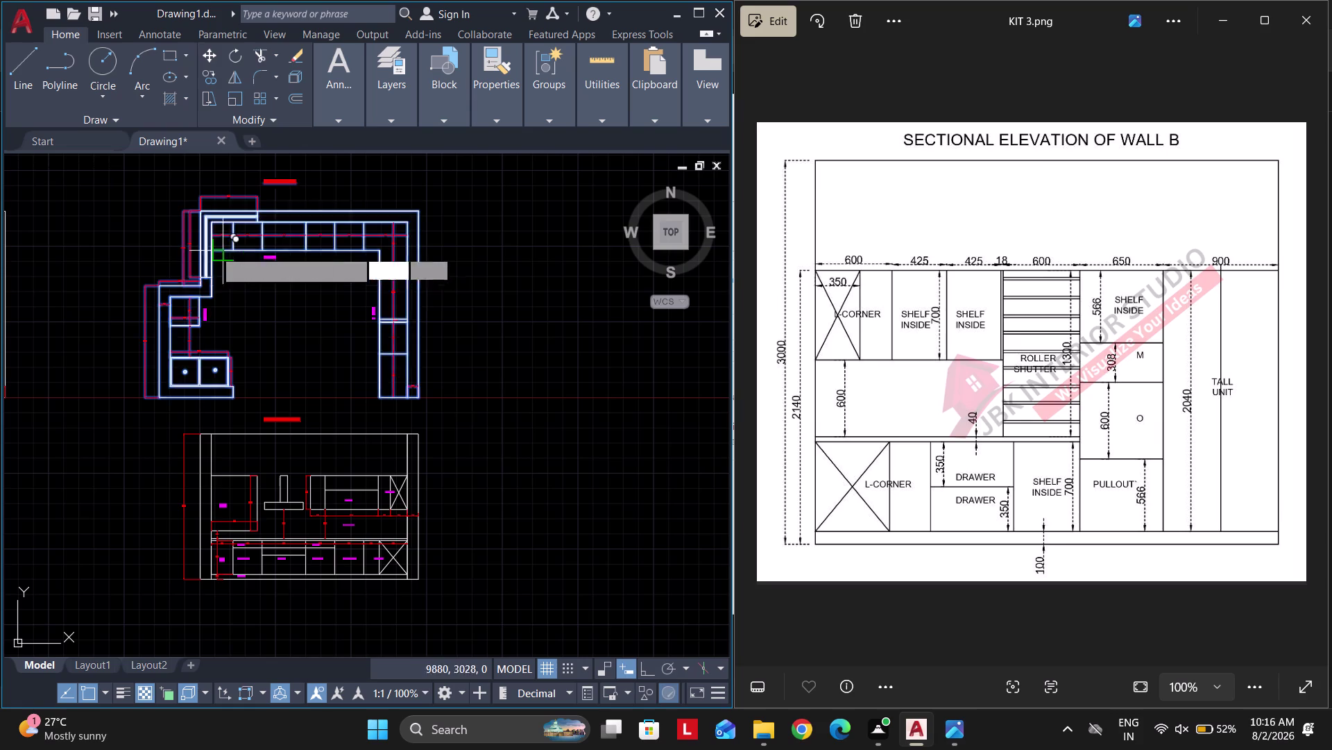
middle_drag(435, 288, 74, 338)
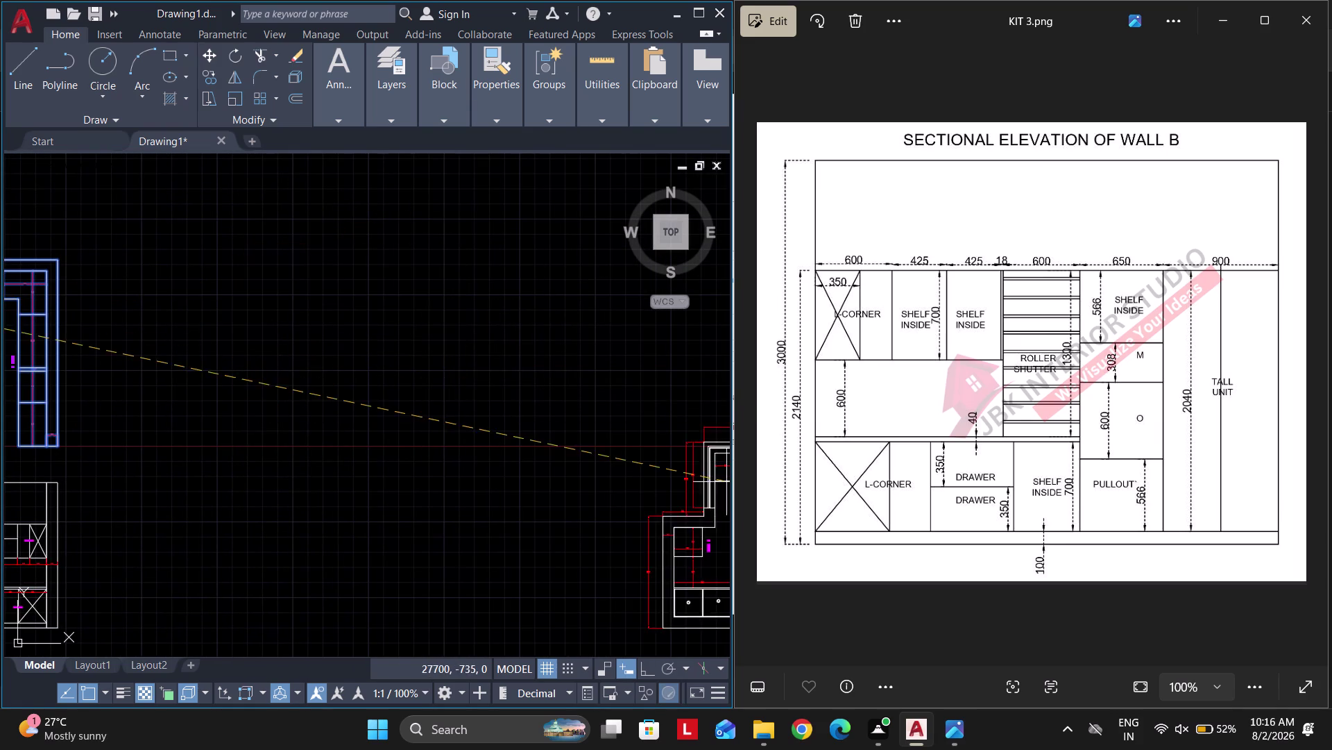
click(656, 675)
click(307, 262)
key(Escape)
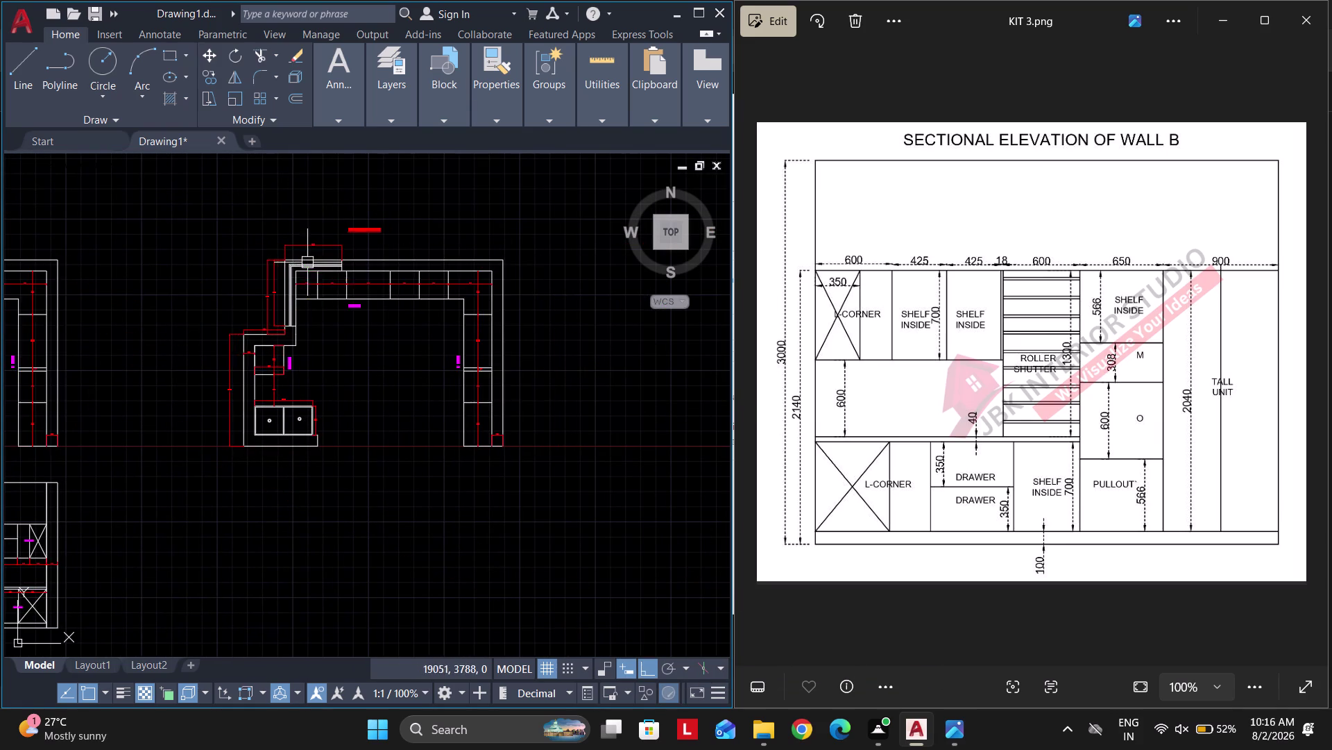
middle_drag(354, 389, 420, 305)
Start a vertical construction line (XL V), then cancel it.
text(X;)
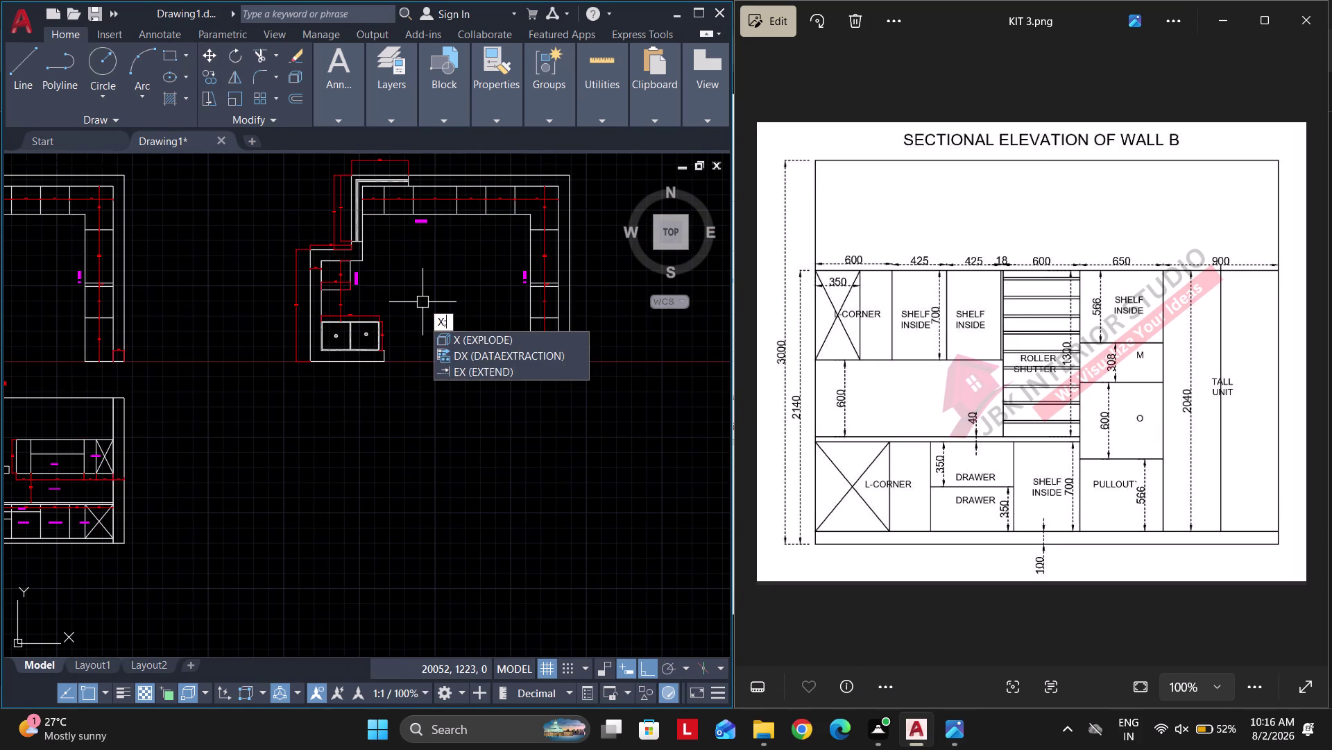
key(Escape)
text(XL V)
key(space)
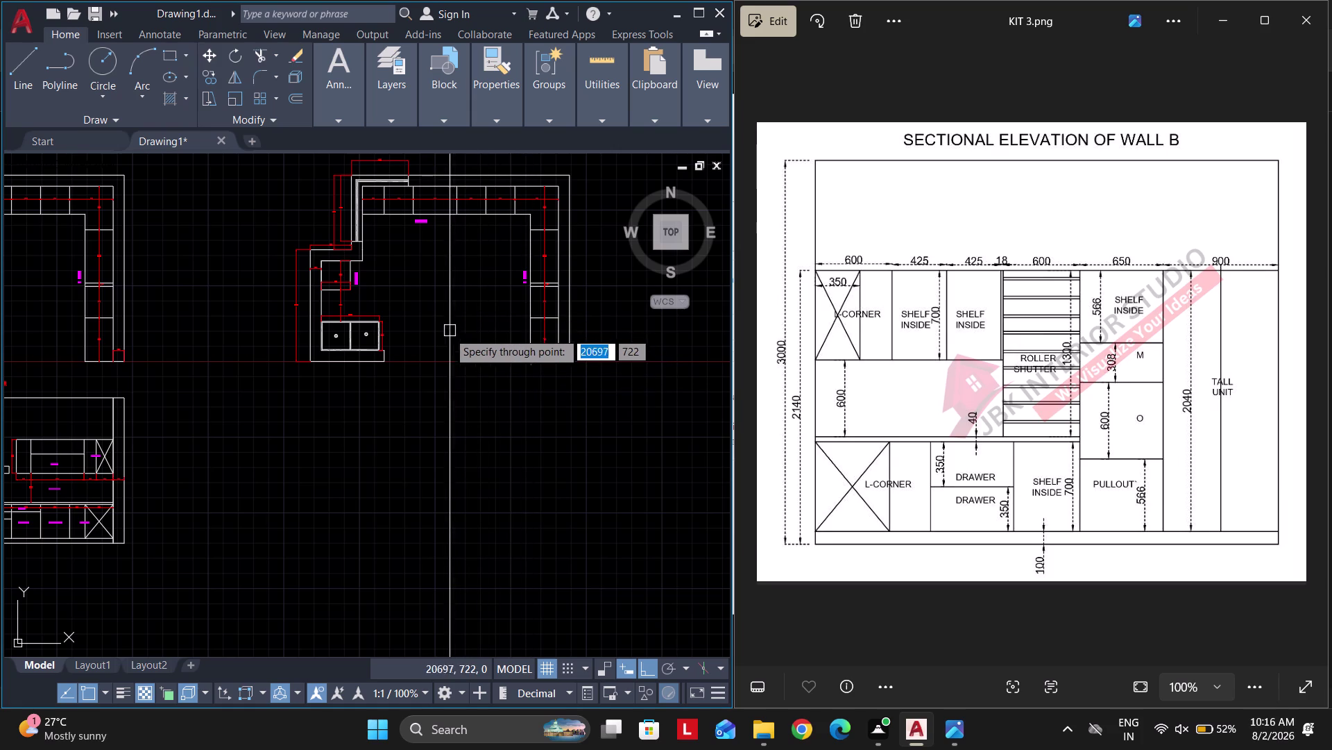
key(Escape)
key(Escape)
scroll(down, 3)
click(608, 429)
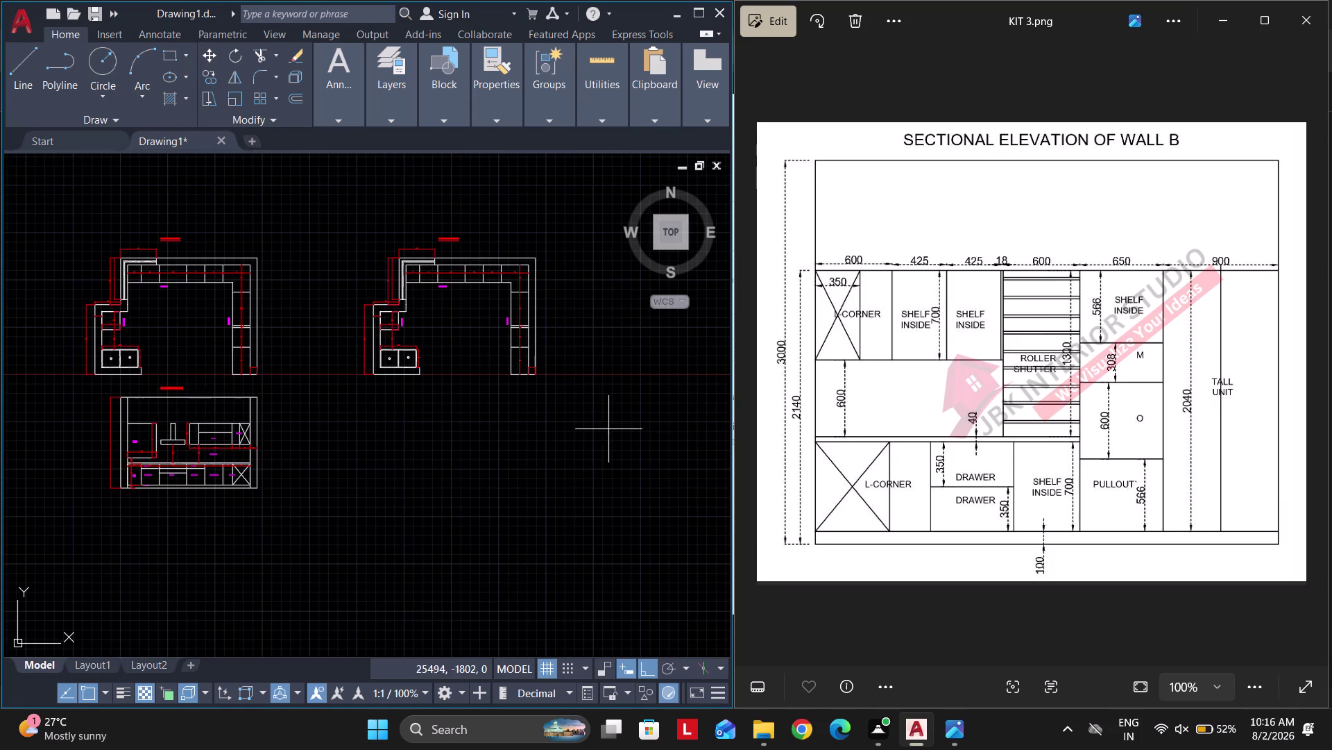
Start rotating the copied kitchen plan with RO, then undo the attempt.
click(336, 222)
text(RO)
key(space)
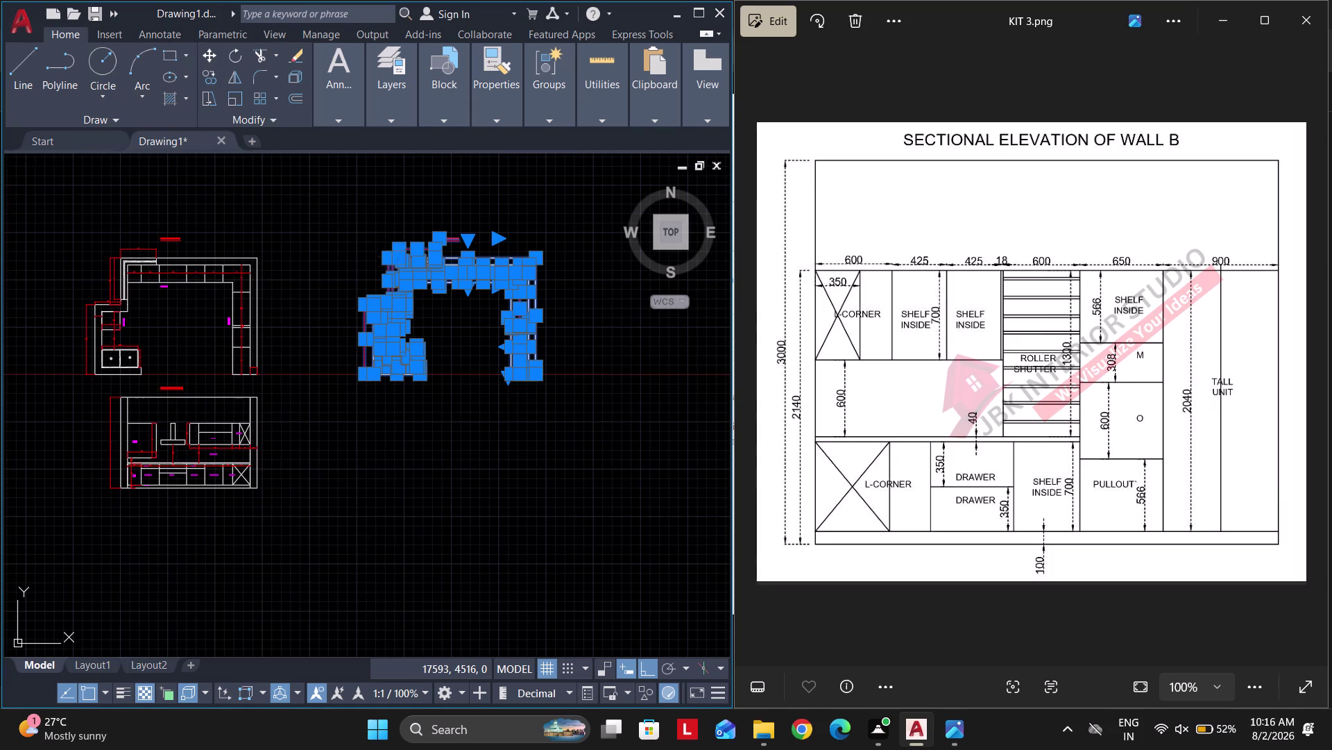
click(511, 379)
click(425, 242)
key(ctrl+z)
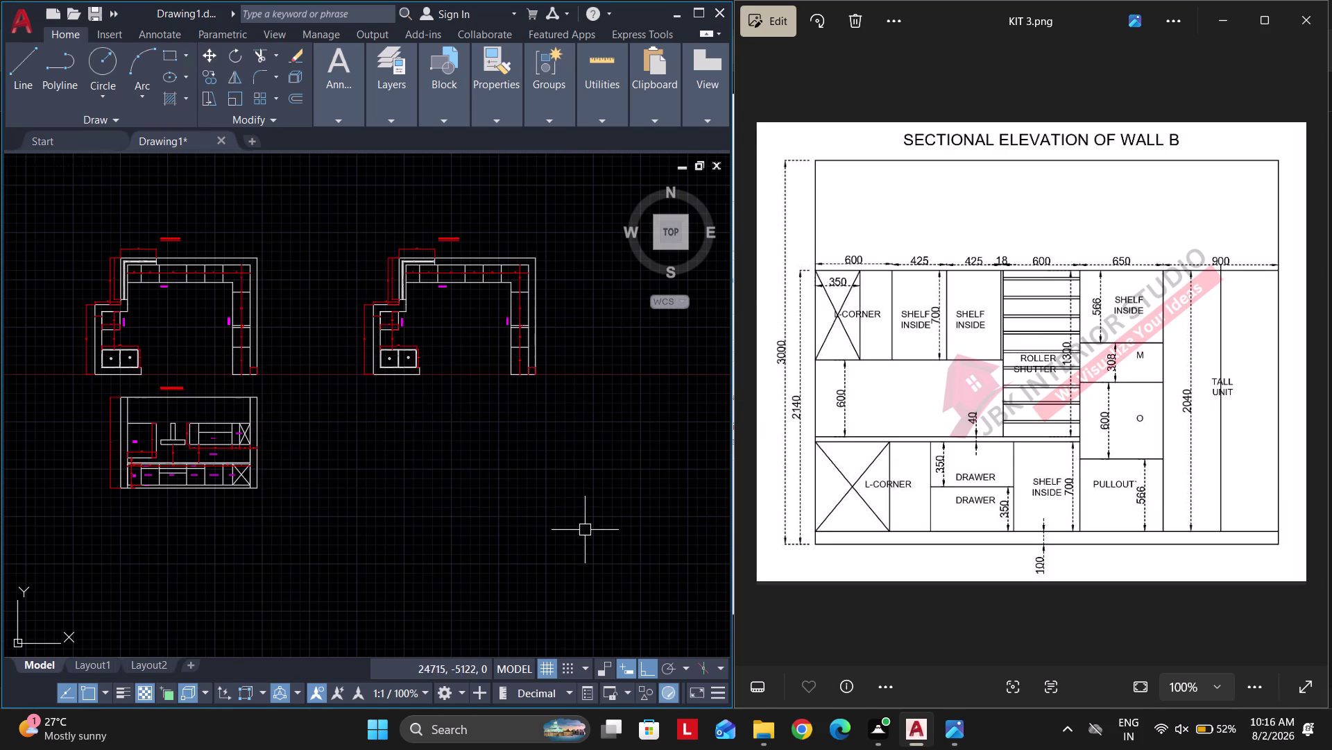
Rotate the copied kitchen plan 90° about a centre point on the plan.
click(556, 396)
click(324, 203)
text(RO)
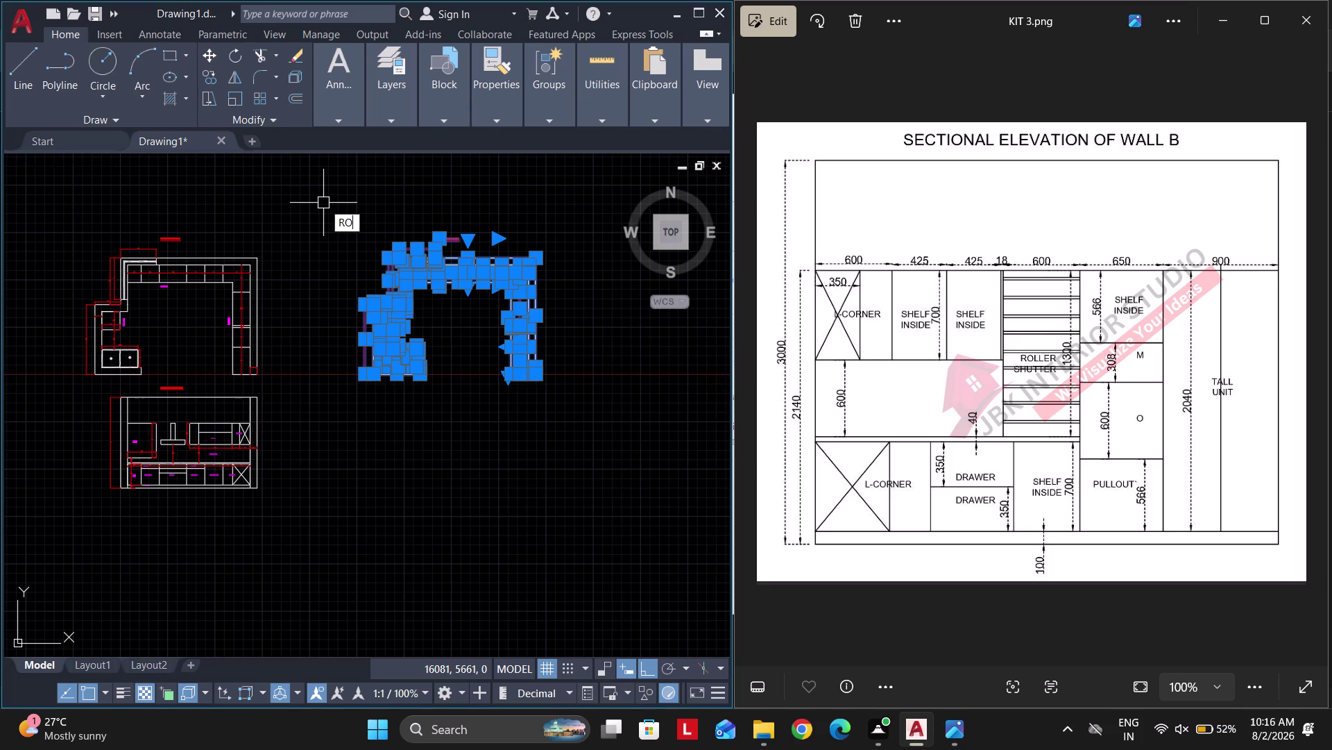
key(space)
click(486, 335)
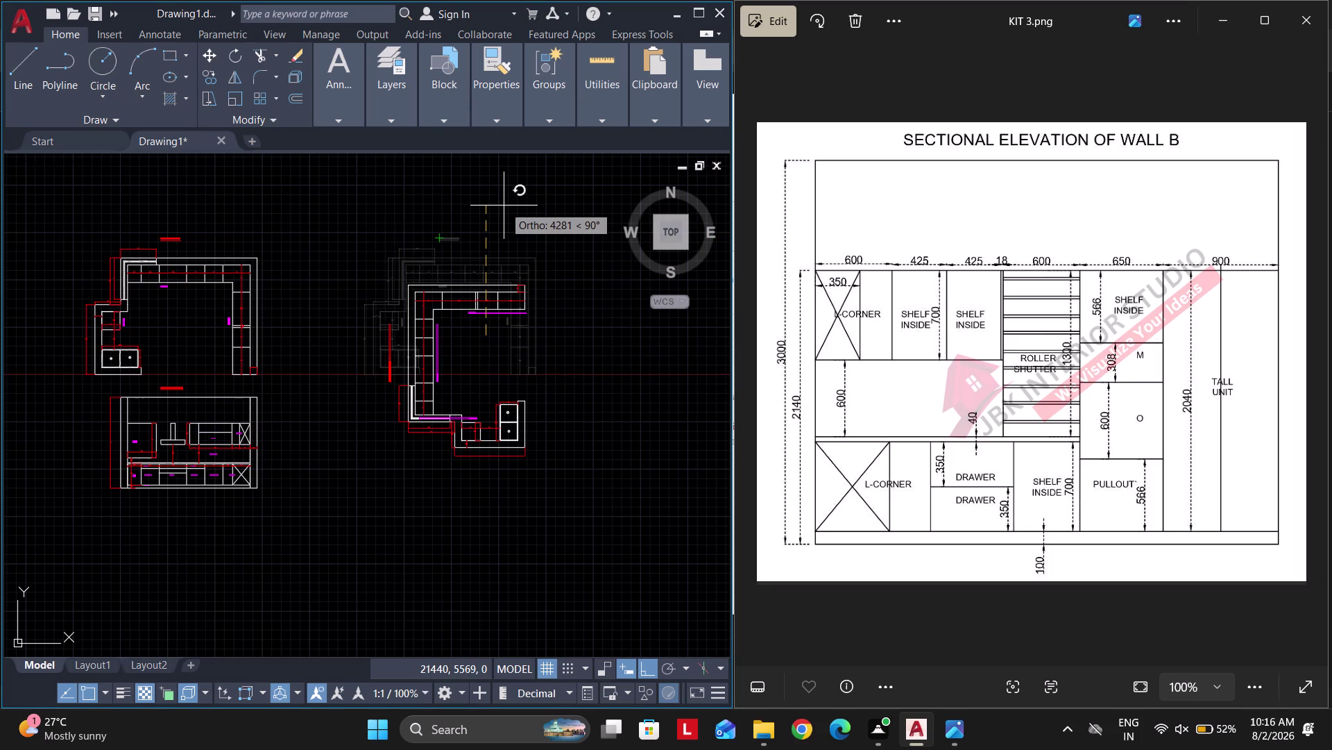
click(504, 205)
key(Escape)
key(Escape)
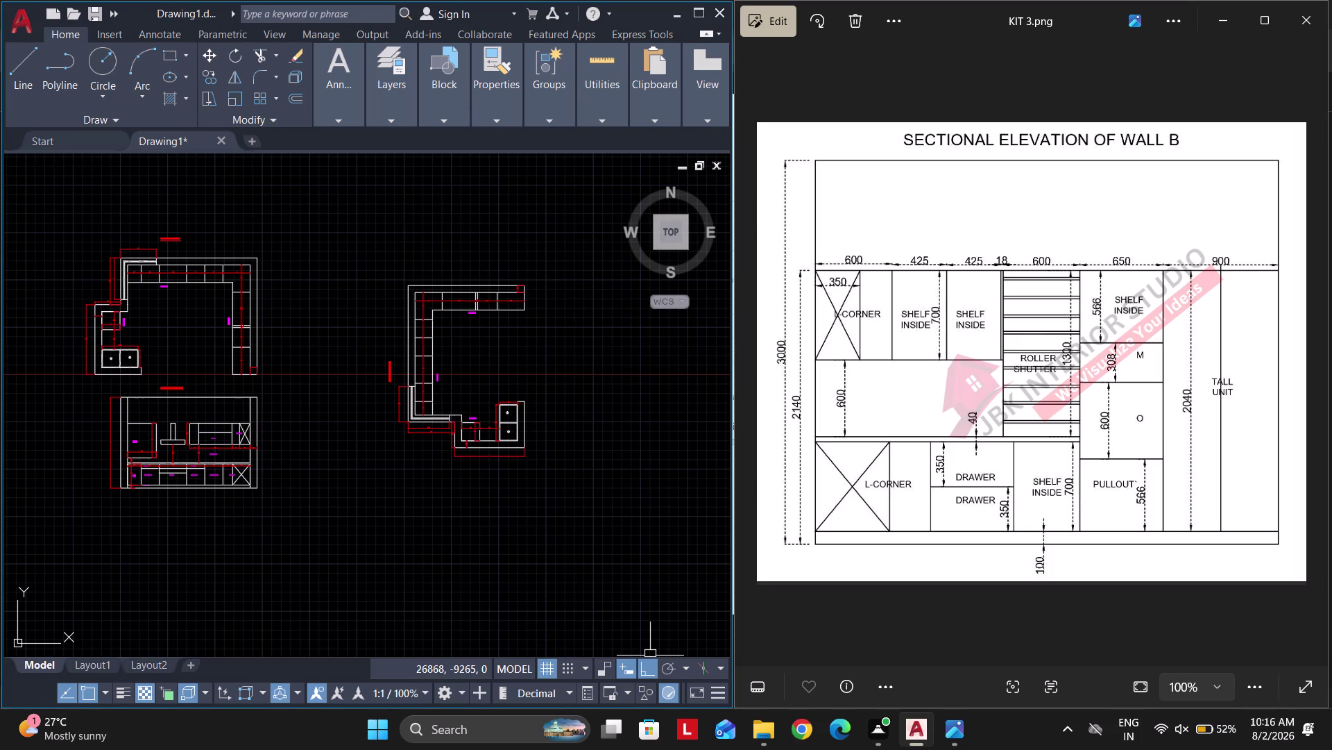
Change status-bar drawing settings before repositioning the plan.
click(147, 697)
click(186, 695)
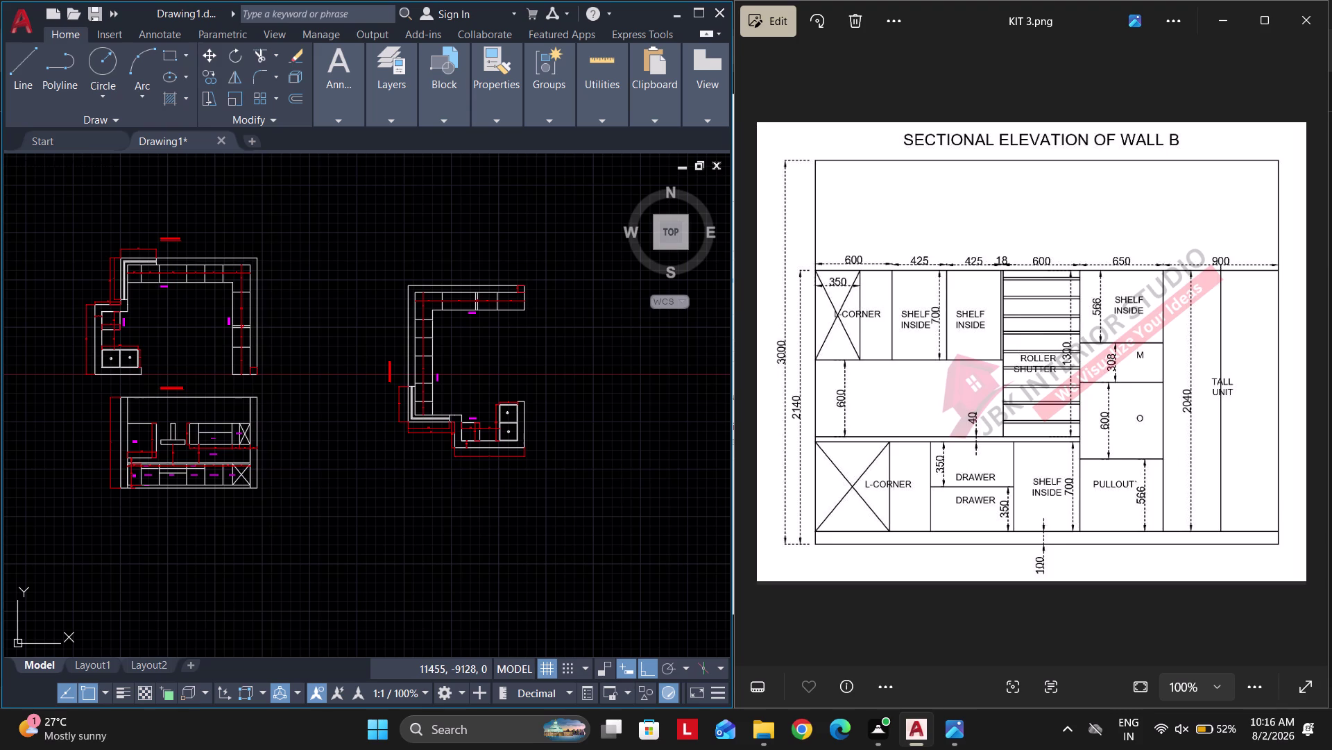
click(564, 485)
click(337, 262)
key(n)
key(Escape)
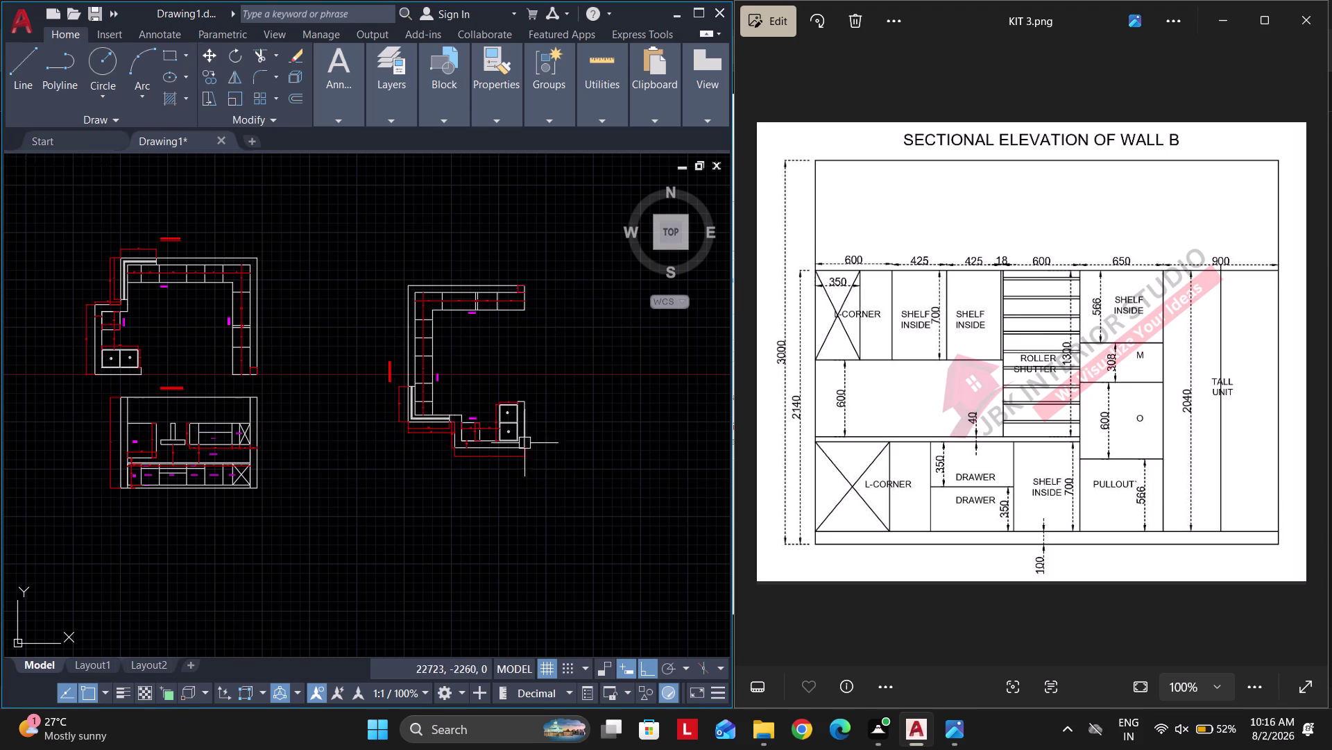
Move the rotated plan from its corner to the new projection position.
drag(595, 511, 588, 504)
click(353, 252)
key(m)
key(space)
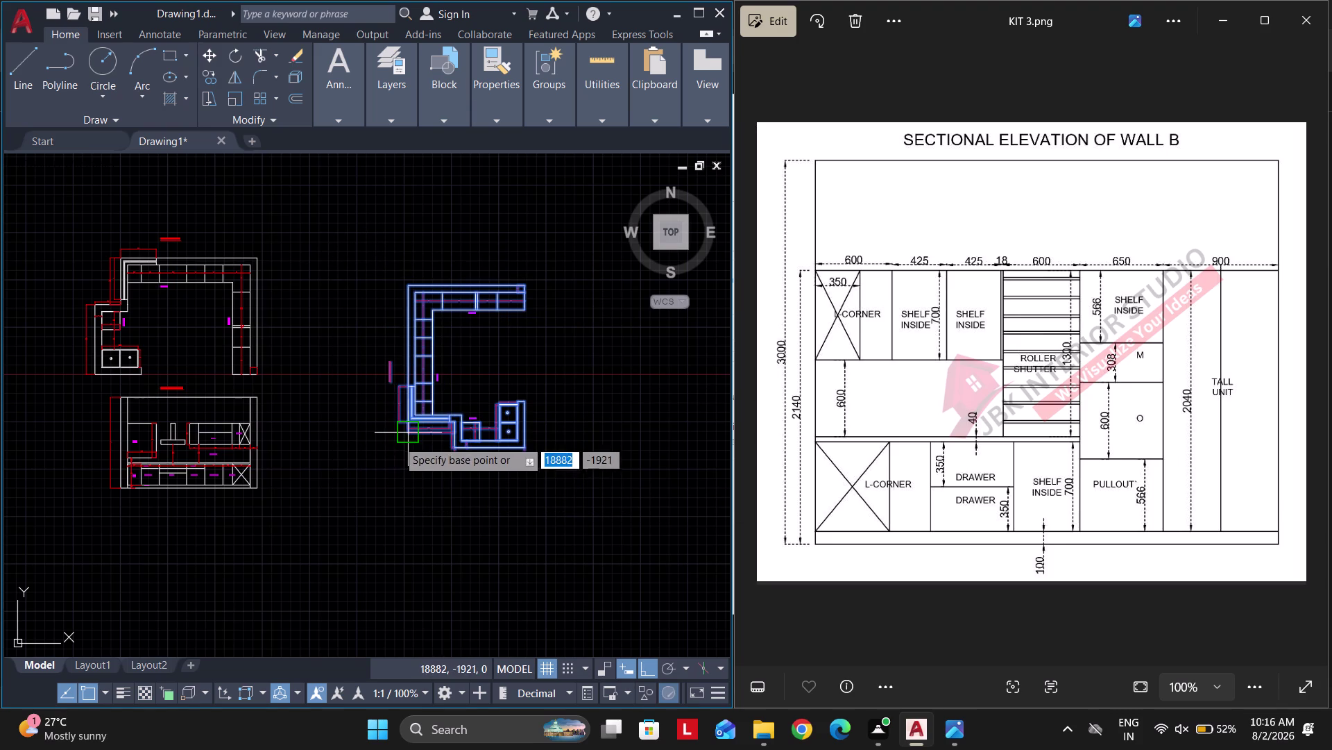
click(398, 437)
scroll(up, 3)
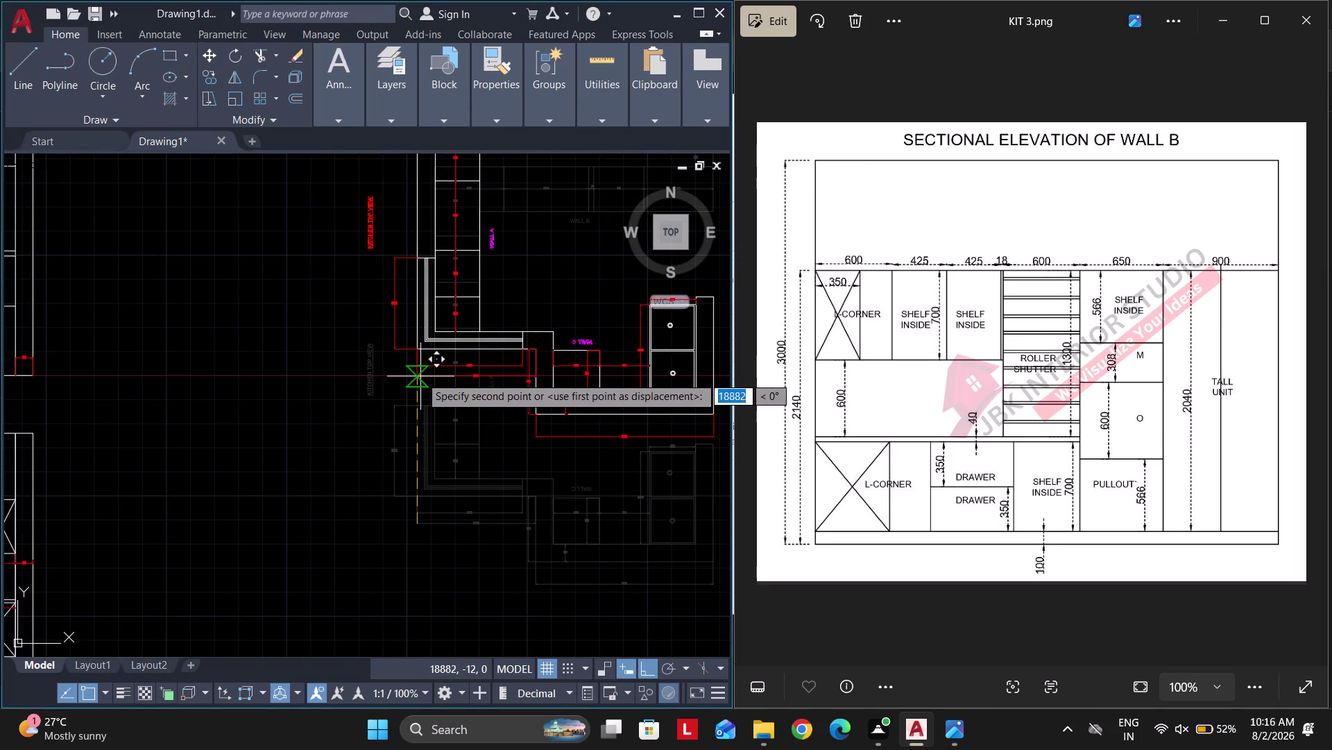
click(420, 376)
key(Escape)
middle_drag(488, 383, 367, 390)
Place vertical construction lines through the plan's outer edge and another wall edge.
text(XL)
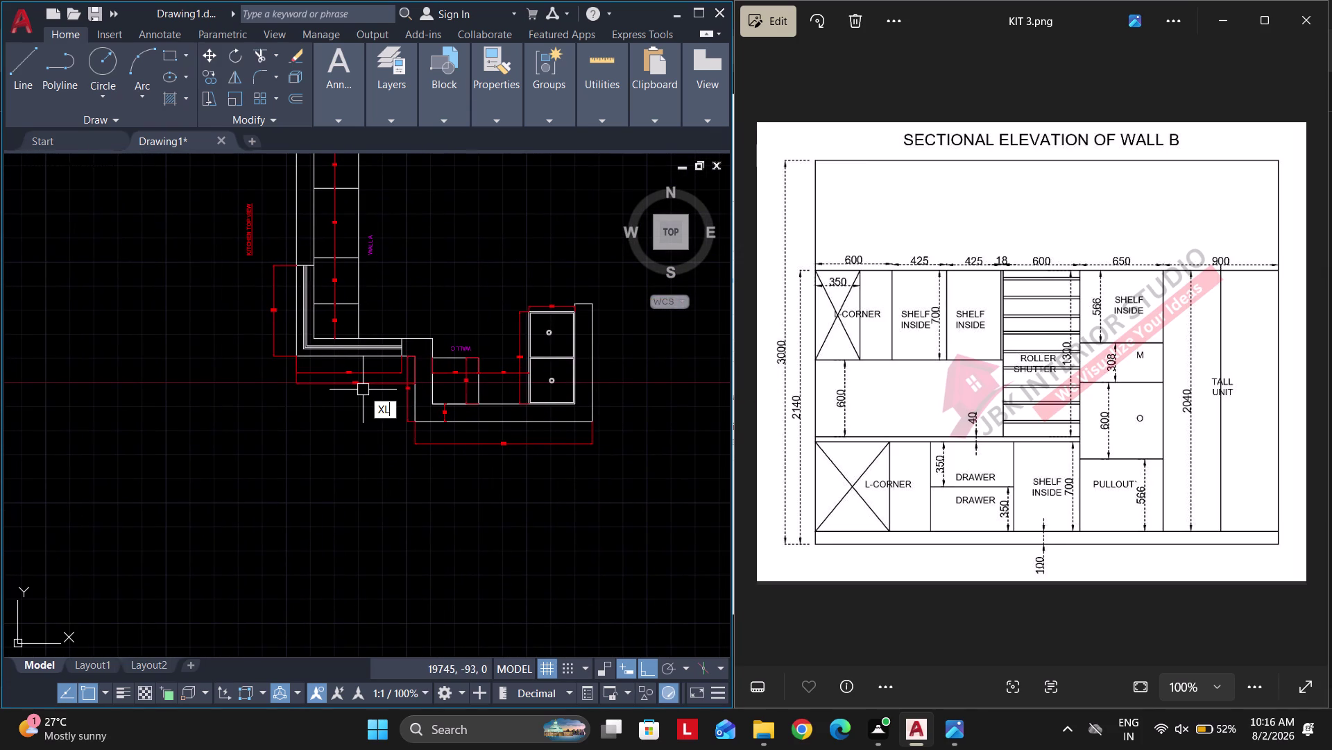
key(space)
text(V)
key(space)
middle_drag(397, 420, 339, 517)
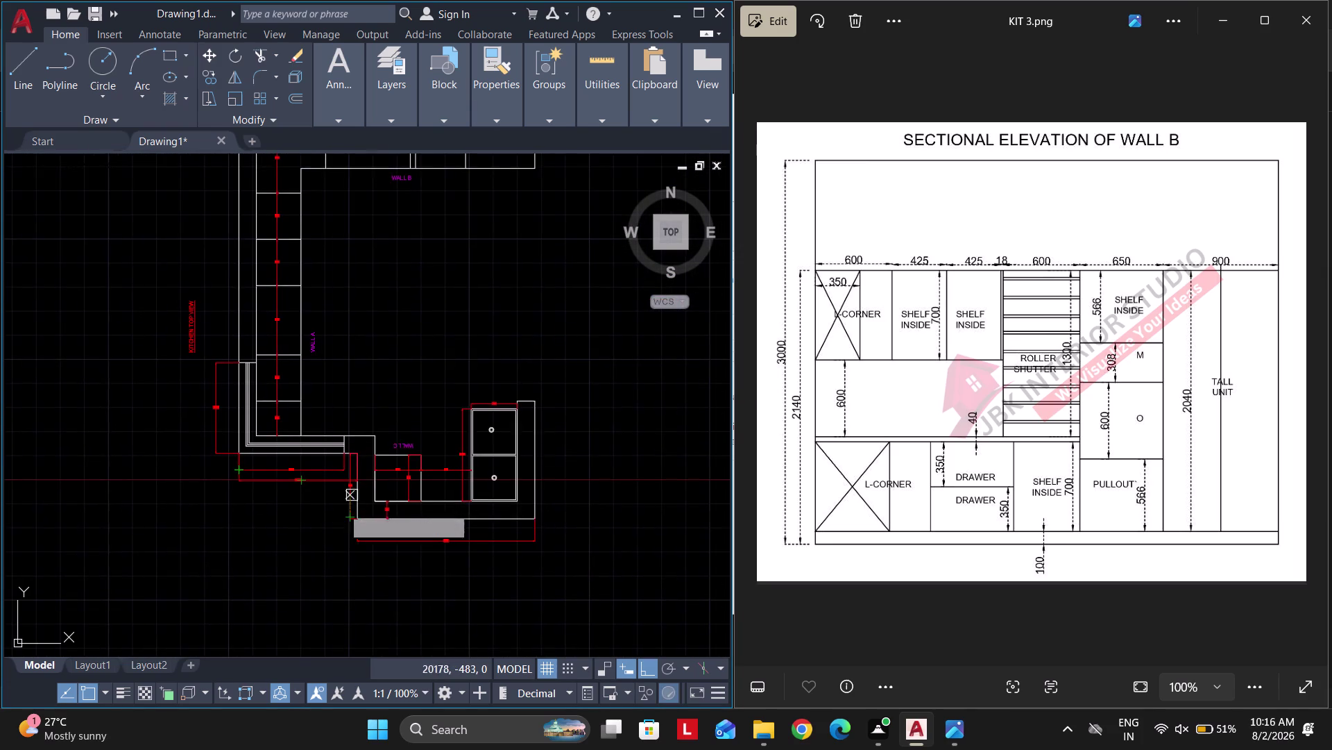
middle_drag(399, 367, 364, 444)
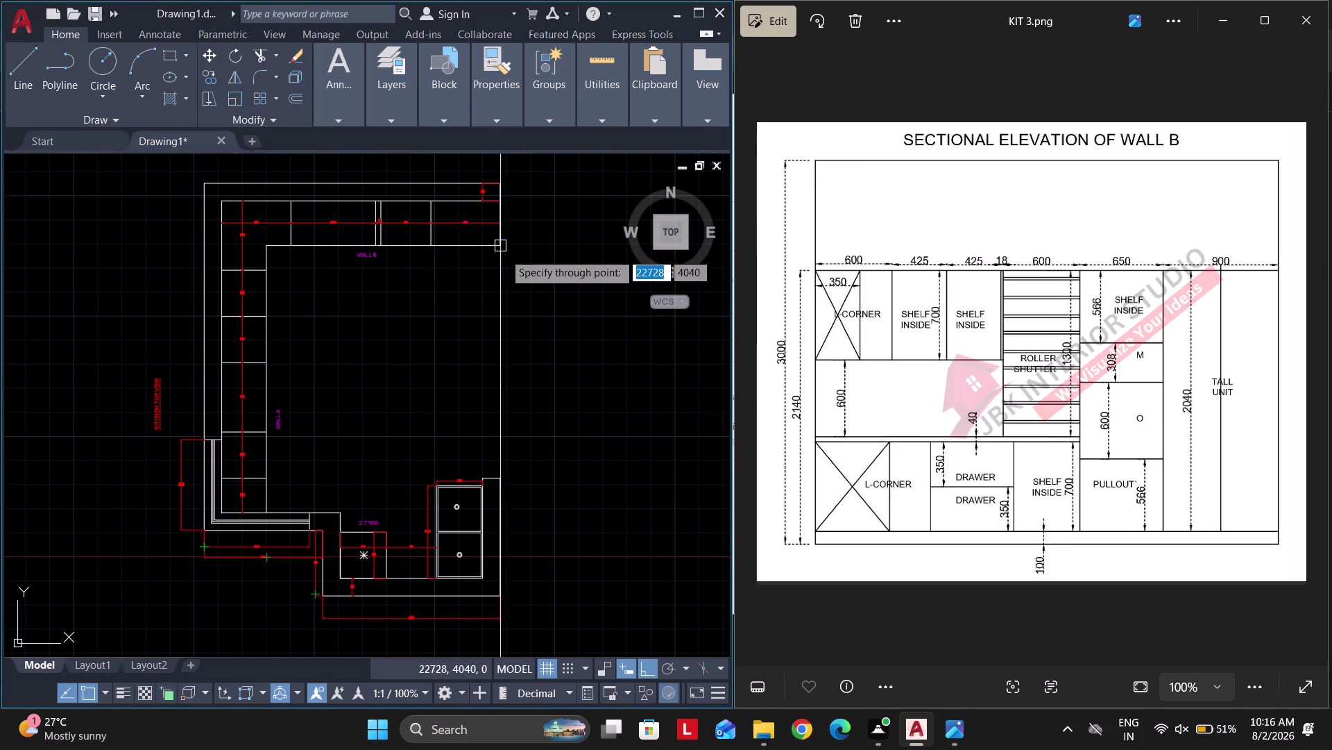
click(503, 251)
click(426, 248)
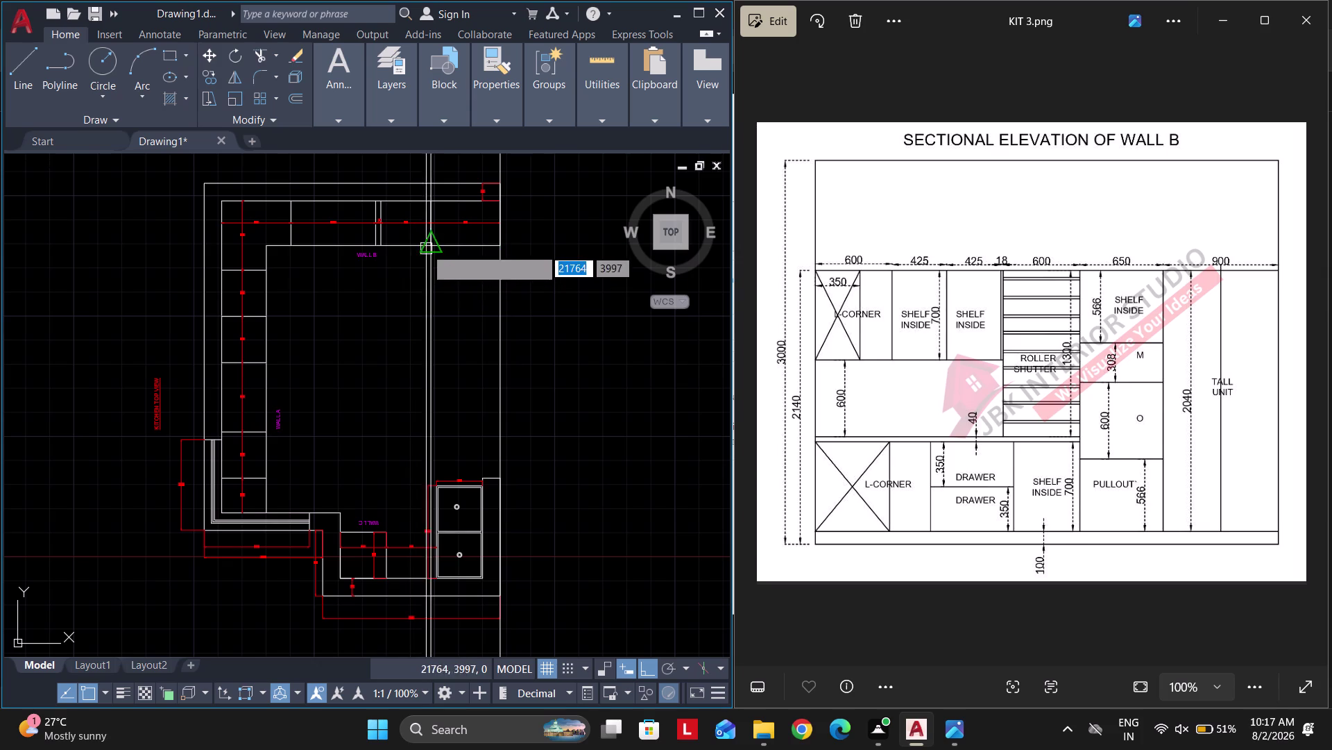
scroll(up, 3)
scroll(up, 3)
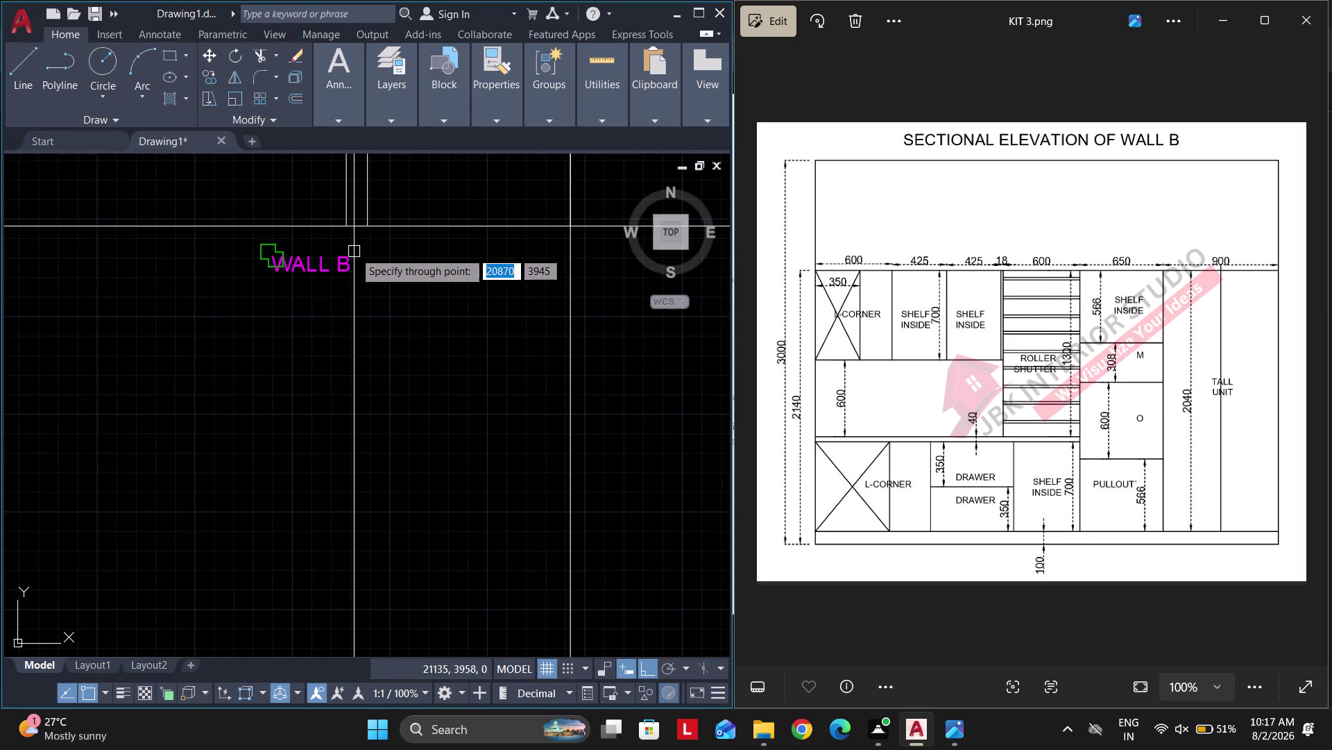
click(373, 231)
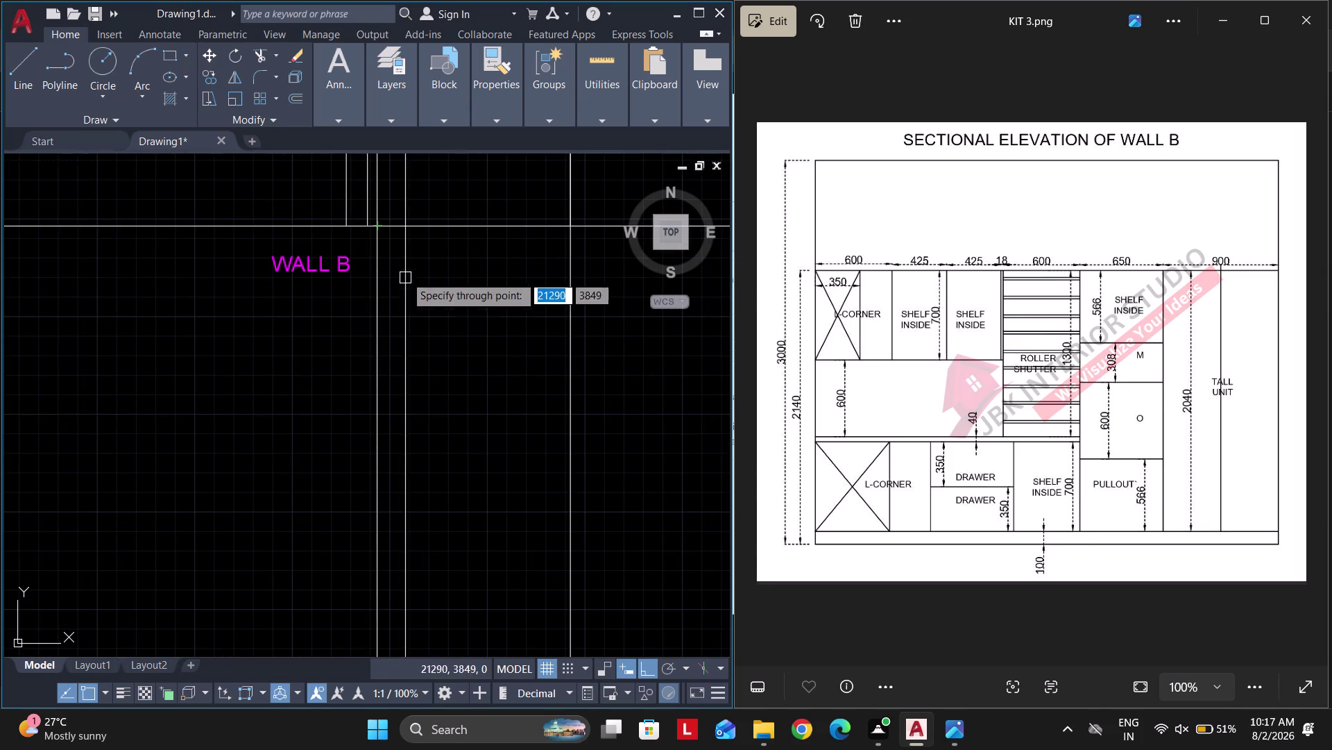
key(ctrl+z)
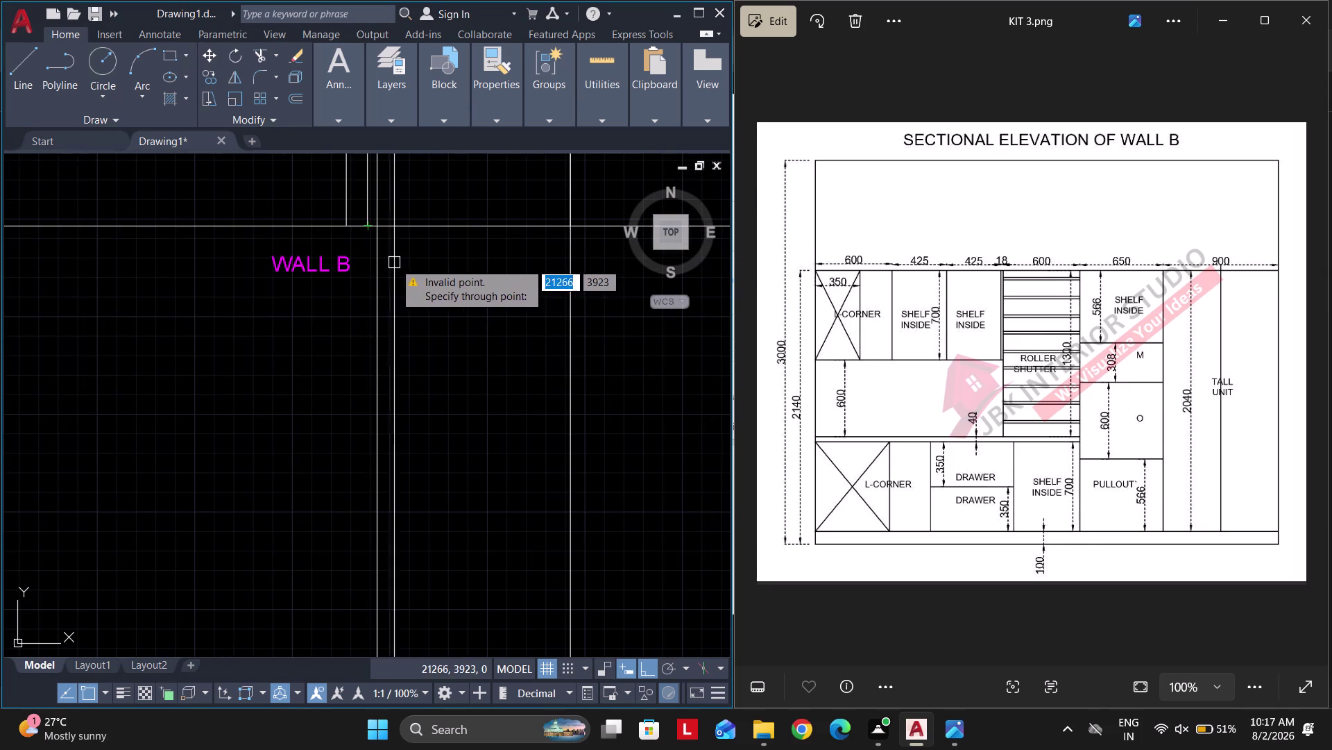
Delete a stray object and add a vertical construction line at the Wall B corner.
key(Escape)
click(383, 263)
key(Delete)
text(X)
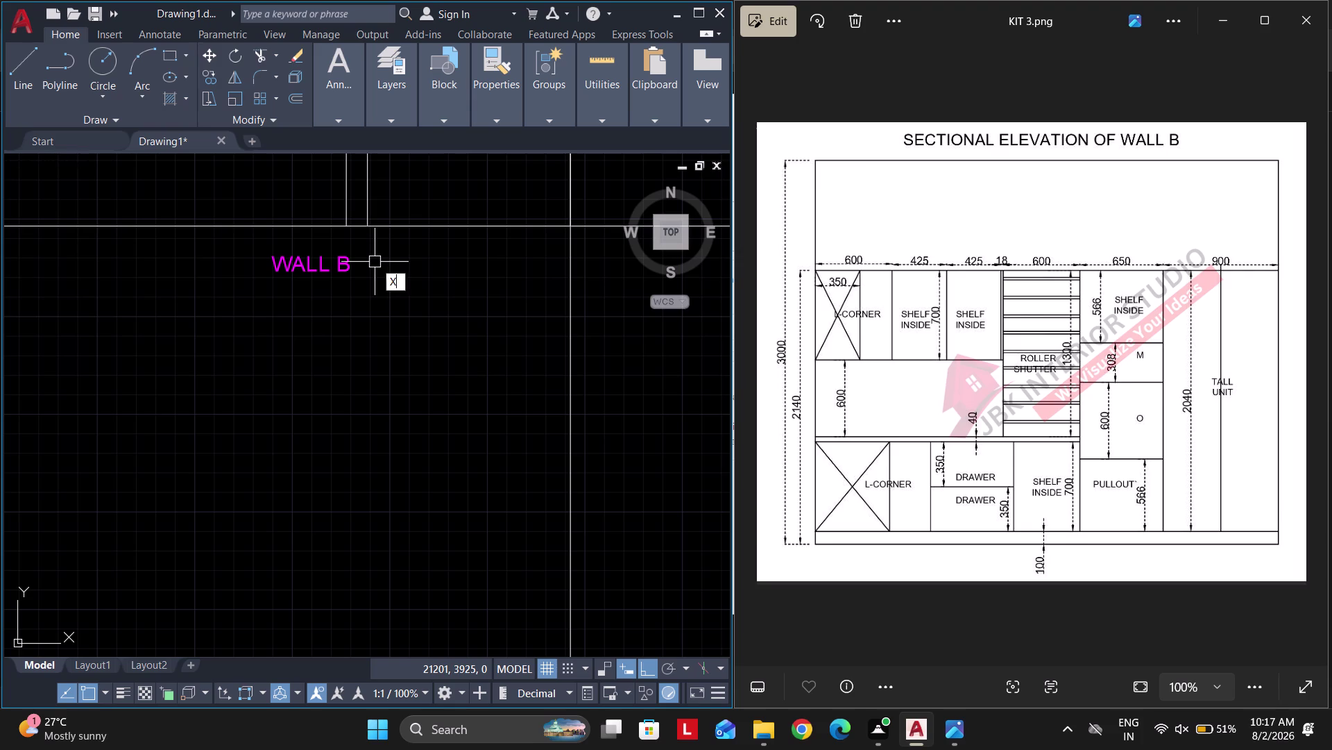
text(L V)
key(space)
click(367, 220)
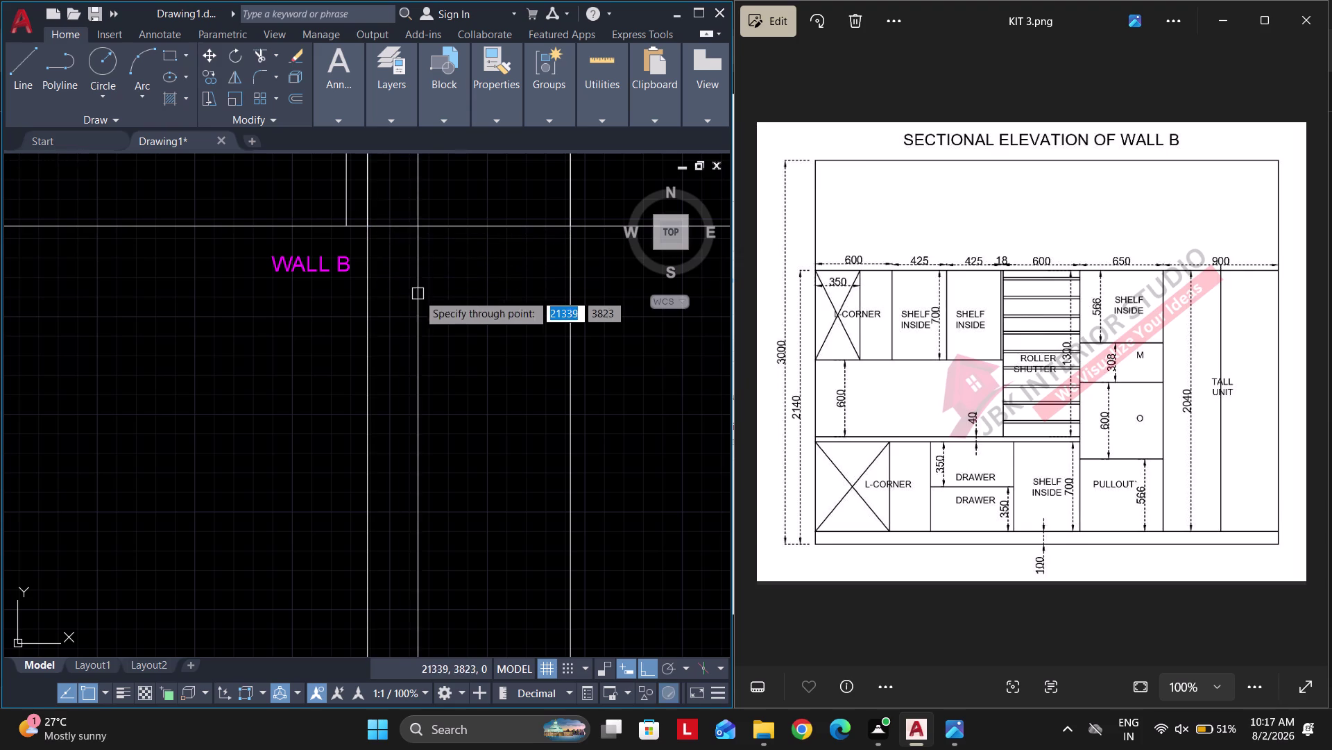
Add a vertical construction line at the counter's outer edge.
middle_drag(443, 302, 517, 346)
middle_click(451, 389)
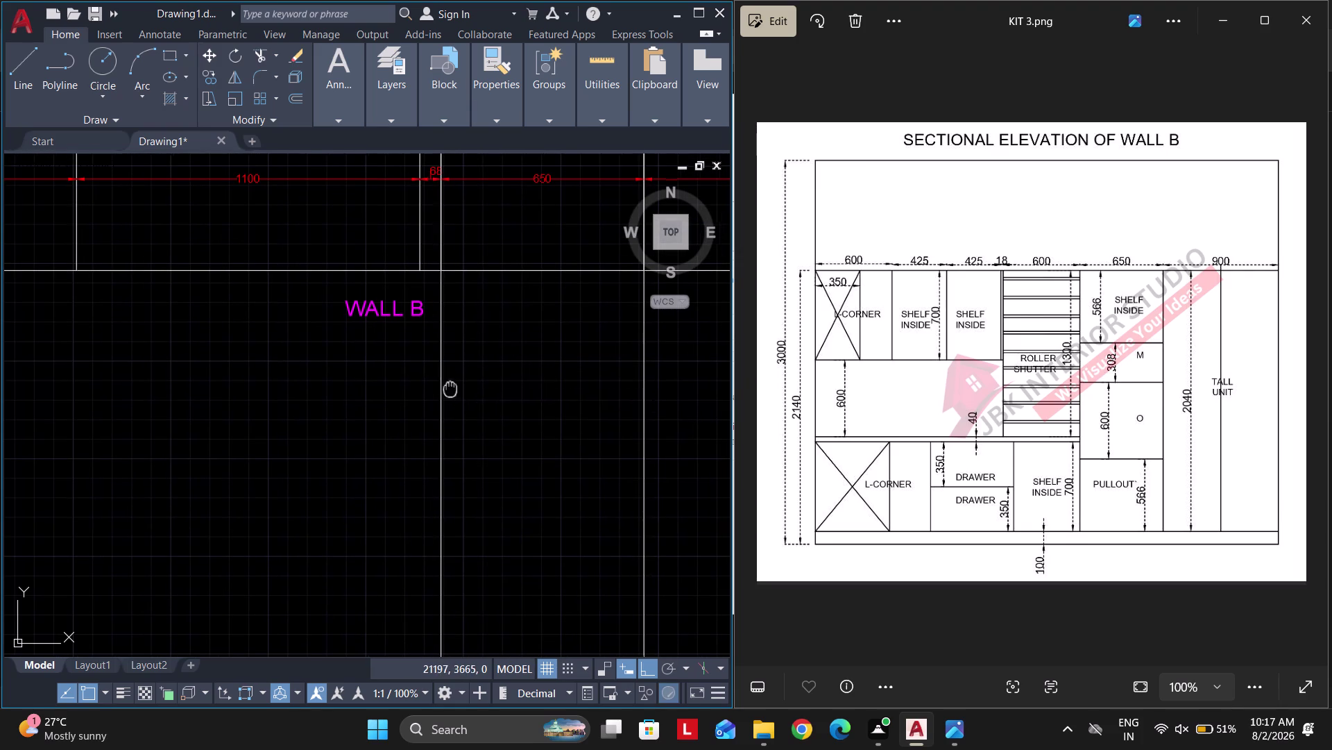
middle_drag(419, 390, 448, 408)
middle_click(449, 408)
scroll(down, 3)
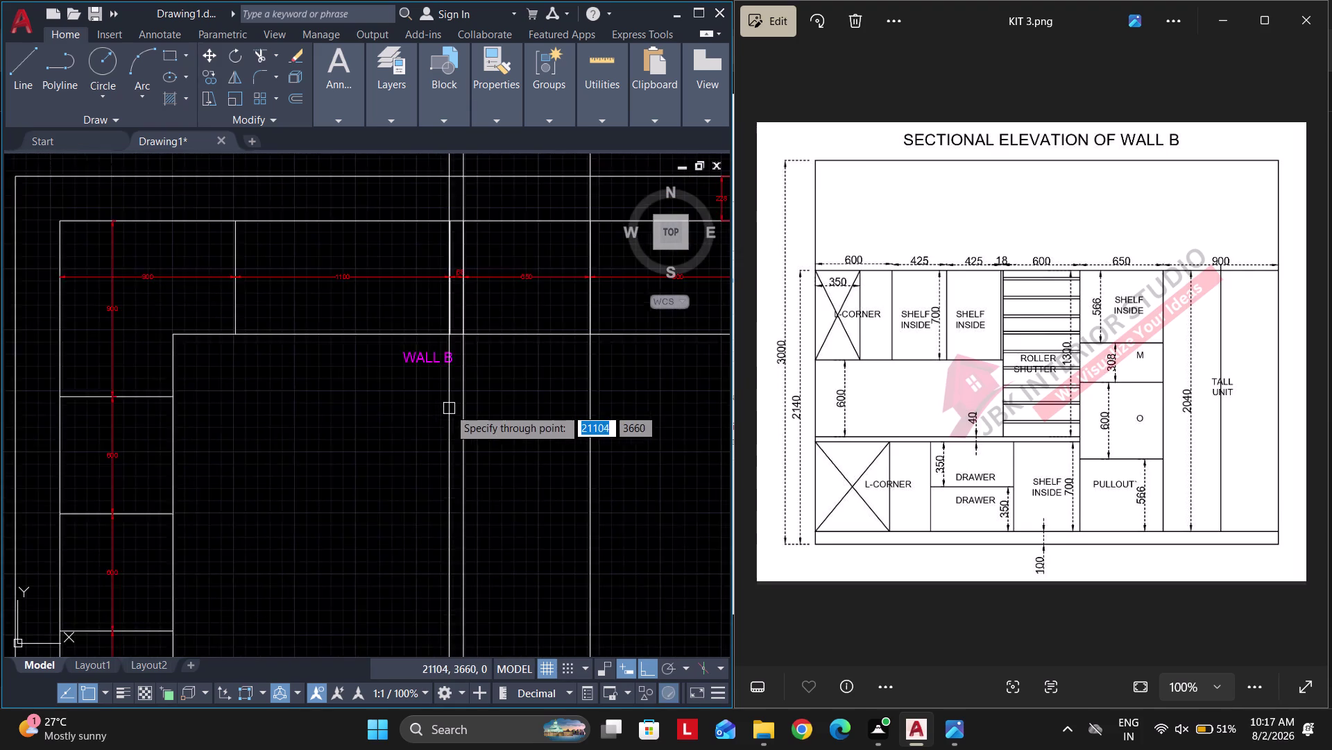
scroll(down, 3)
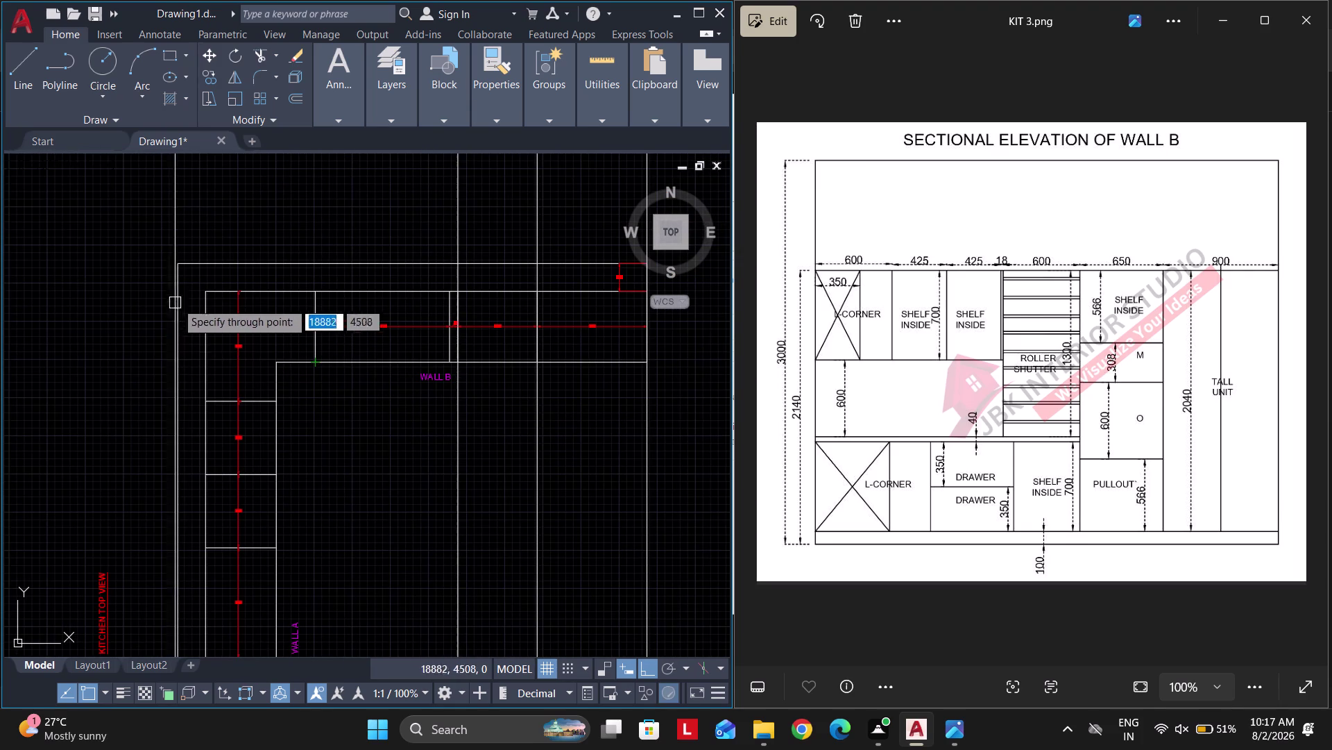
click(221, 293)
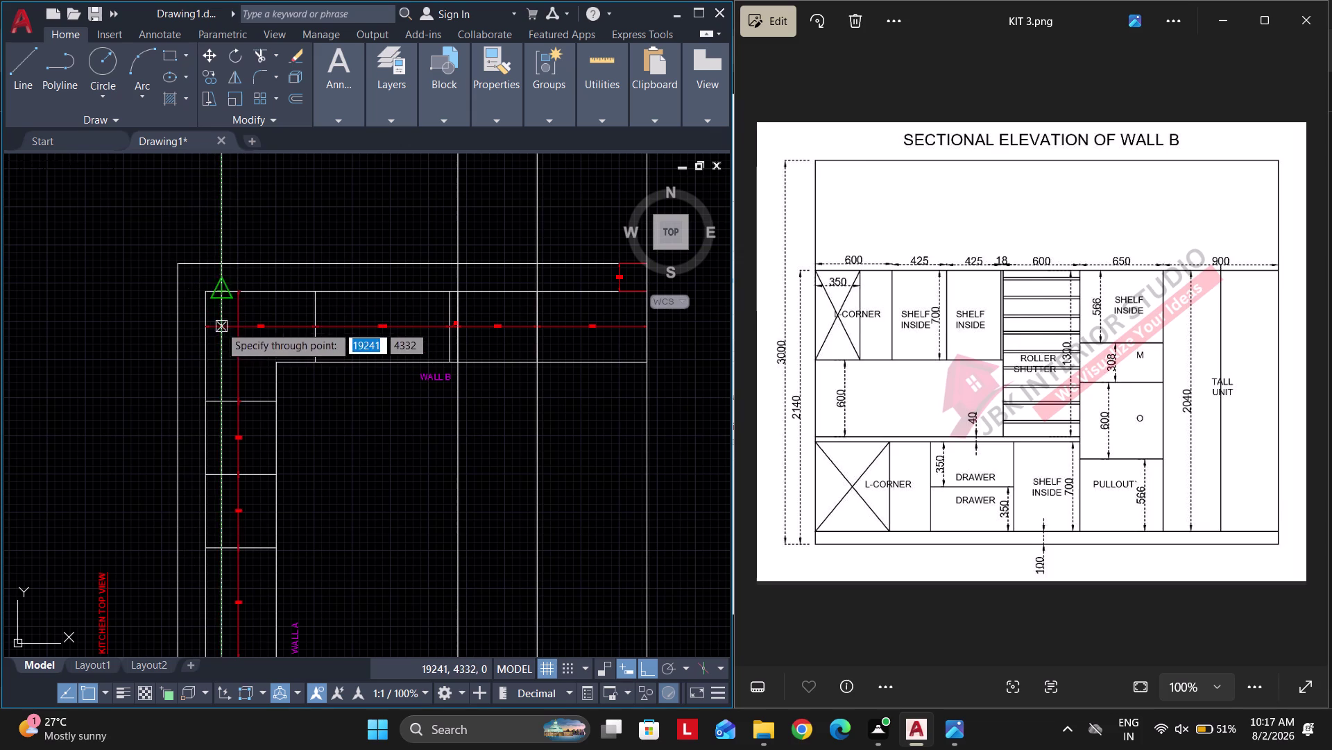
key(Escape)
Delete a selected object and place a vertical line at the counter's inner corner.
drag(234, 213, 197, 200)
click(163, 196)
key(Delete)
text(X)
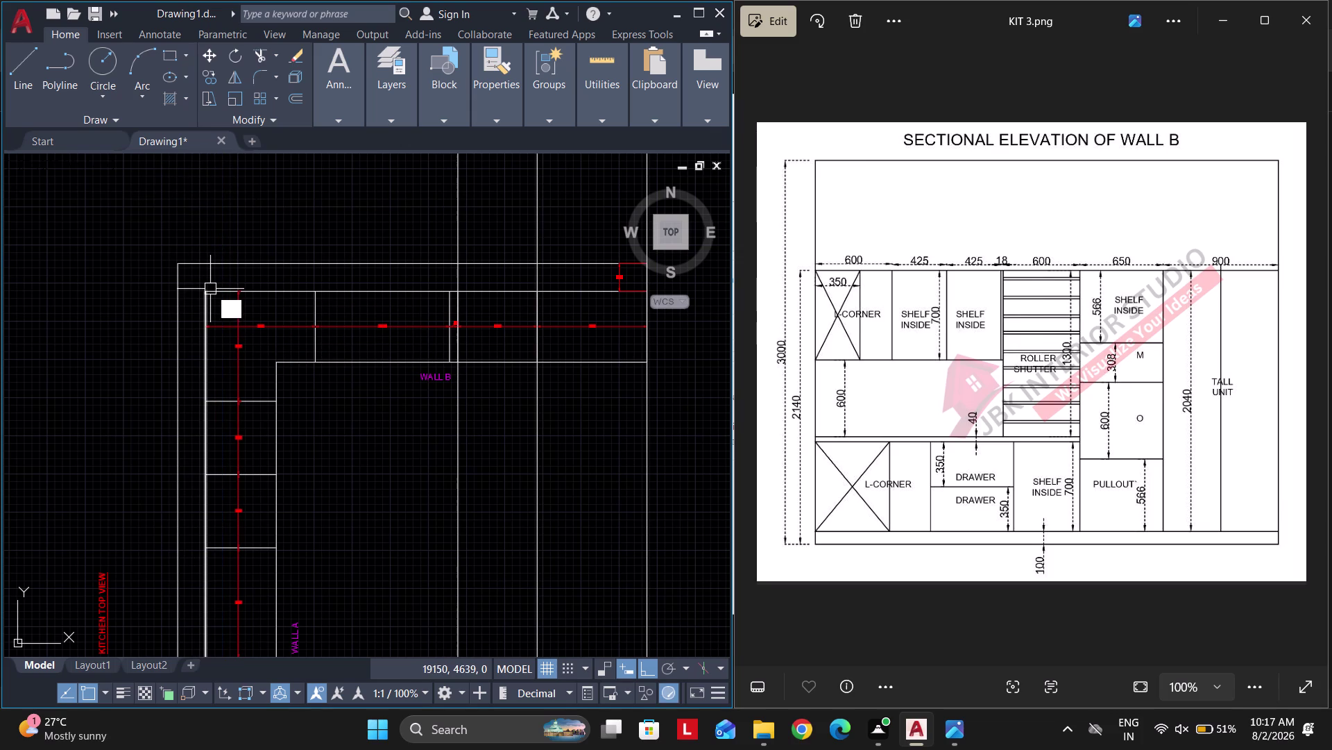
text(L V)
key(space)
click(105, 693)
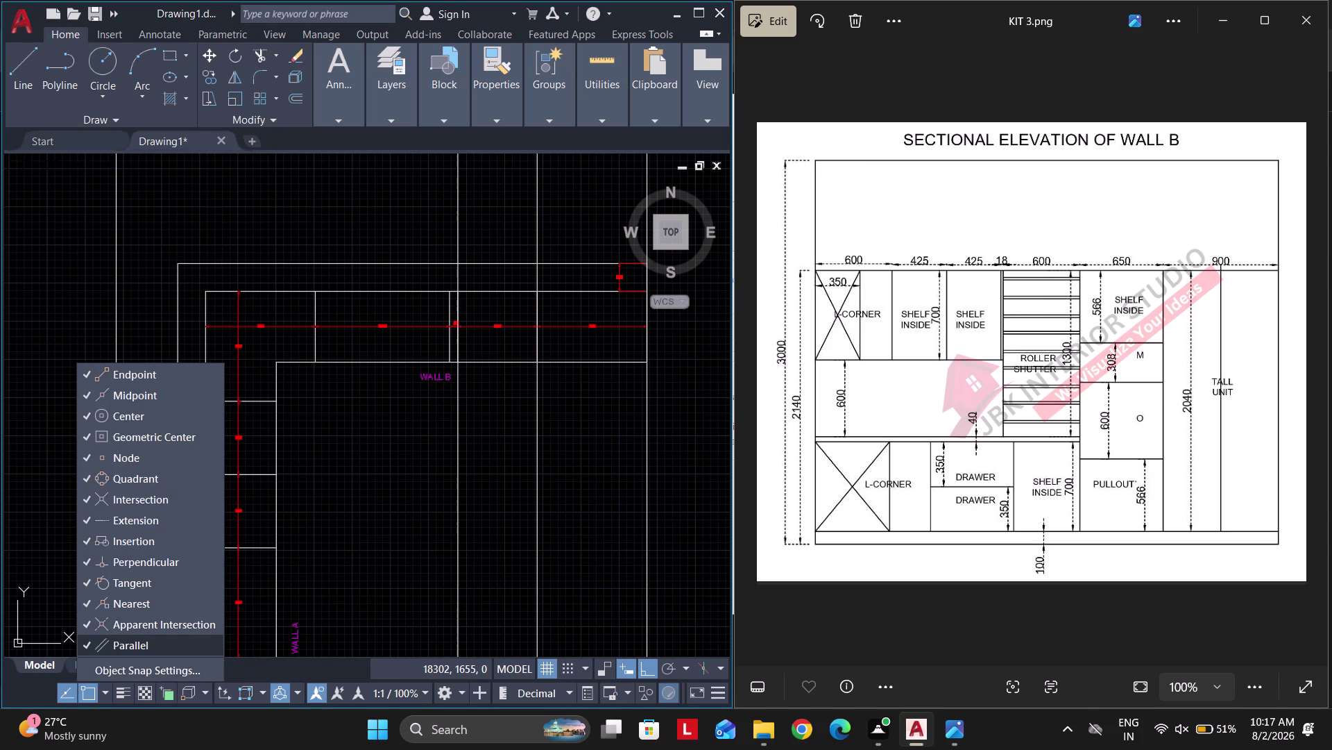
Turn off all object snaps except Endpoint, Midpoint and Center.
click(133, 638)
click(134, 625)
click(133, 607)
click(129, 583)
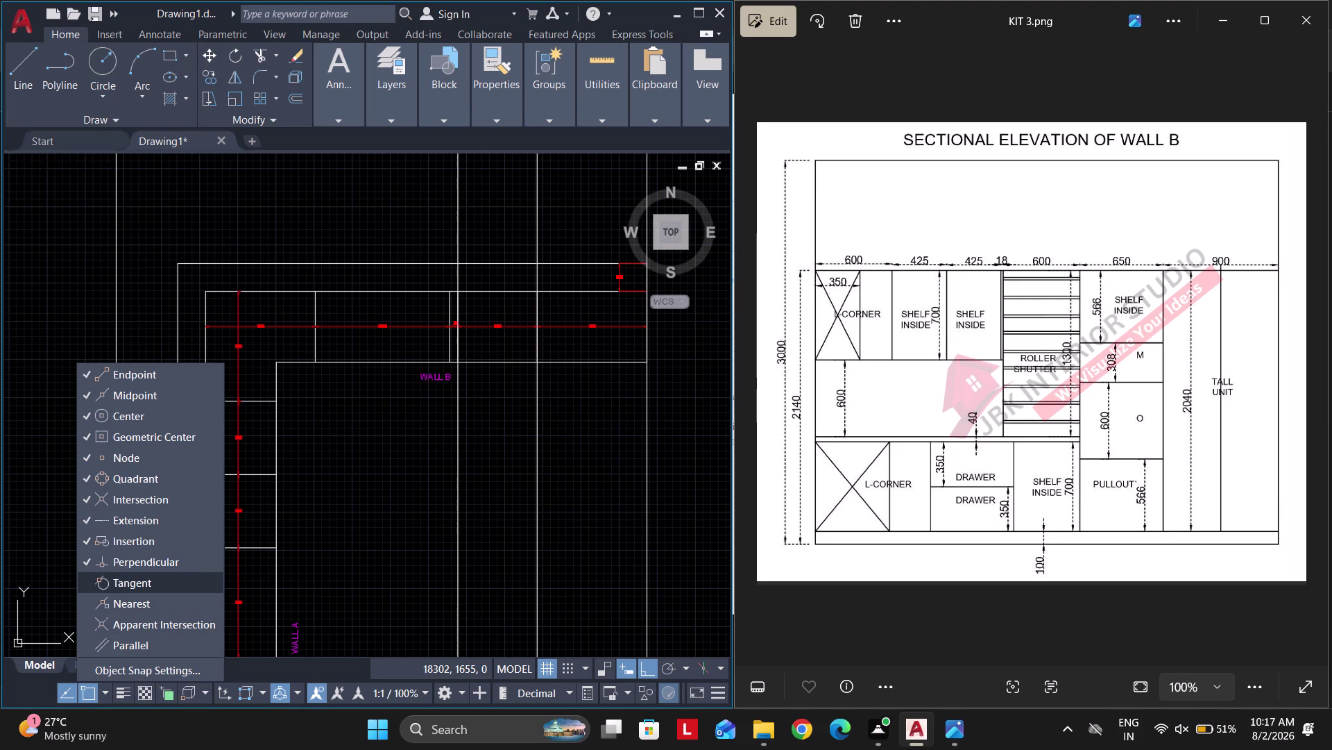
click(125, 561)
click(125, 540)
click(124, 523)
click(124, 503)
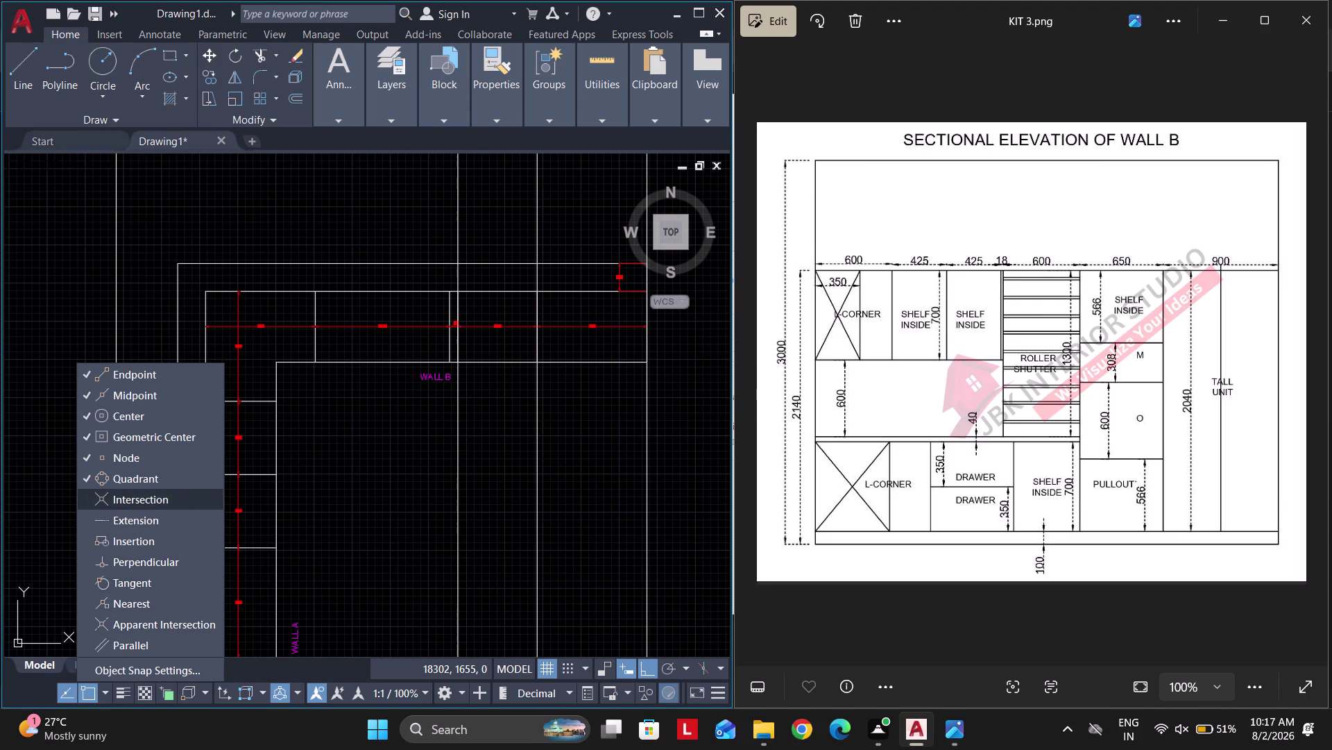
click(126, 484)
click(120, 462)
click(134, 430)
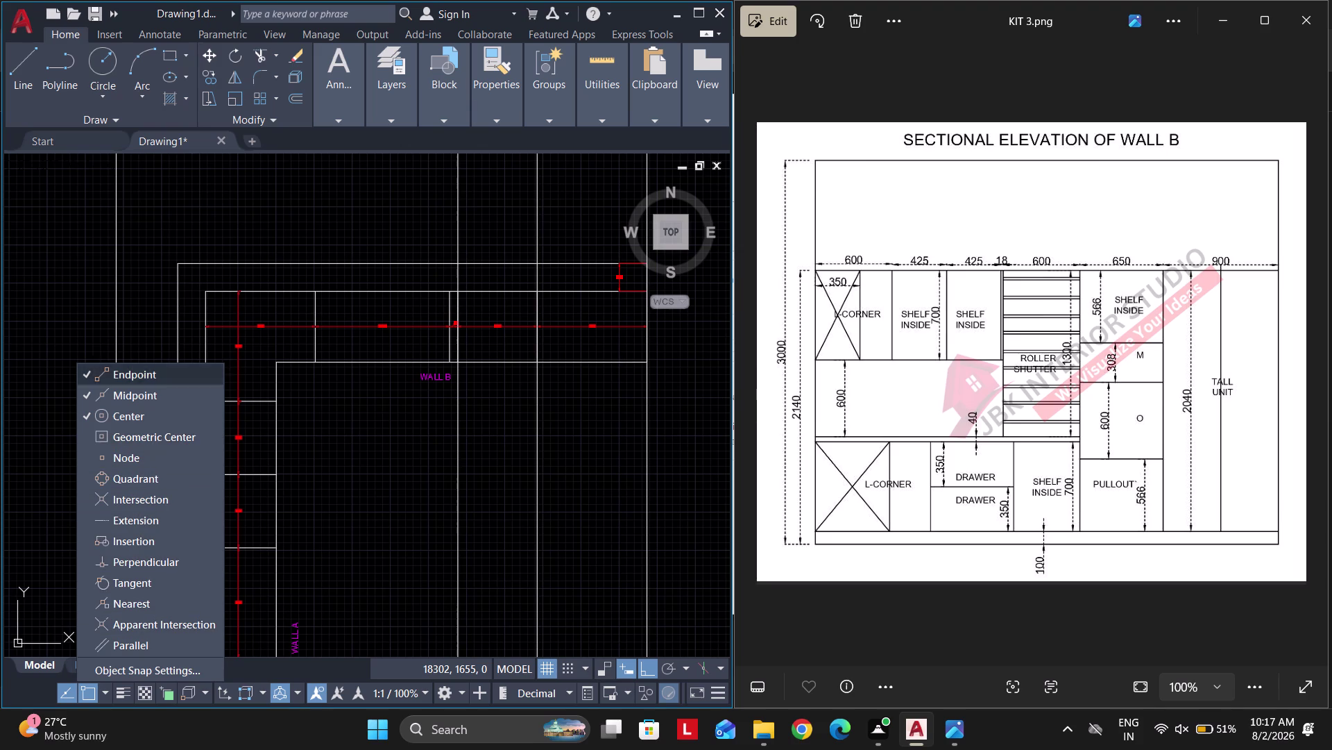
key(Escape)
Add vertical construction lines at the counter's top corner.
click(201, 217)
key(Escape)
key(Escape)
key(x)
text(L V)
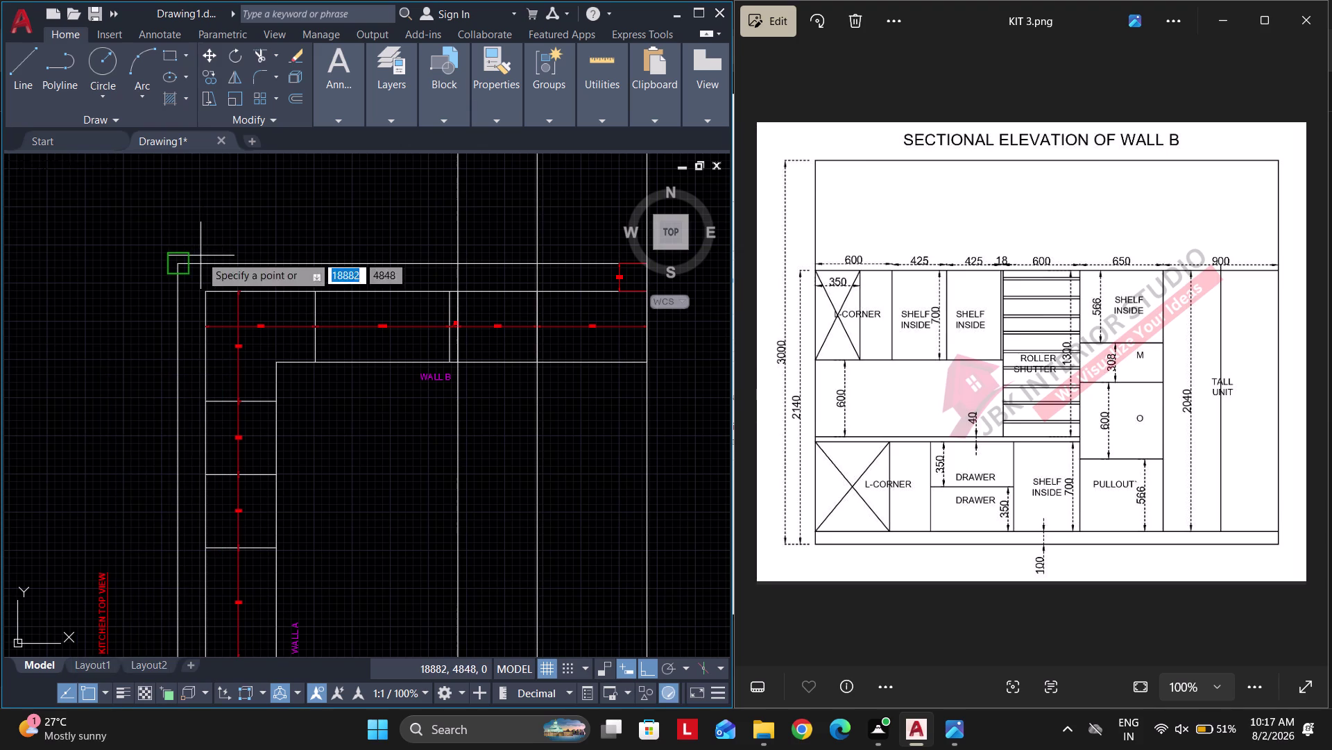
key(space)
click(199, 297)
click(178, 267)
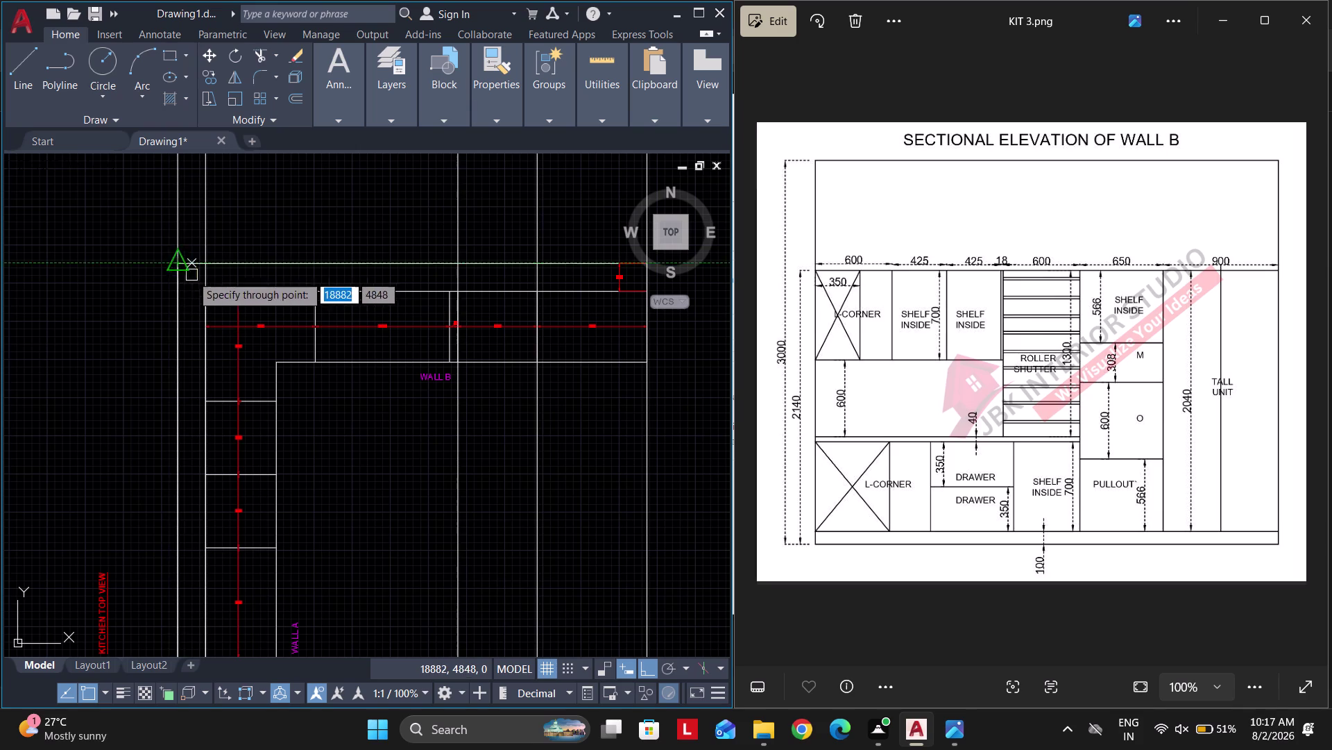
key(Escape)
Add vertical construction lines at the counter's inner corner and the Wall B corner.
key(space)
key(v)
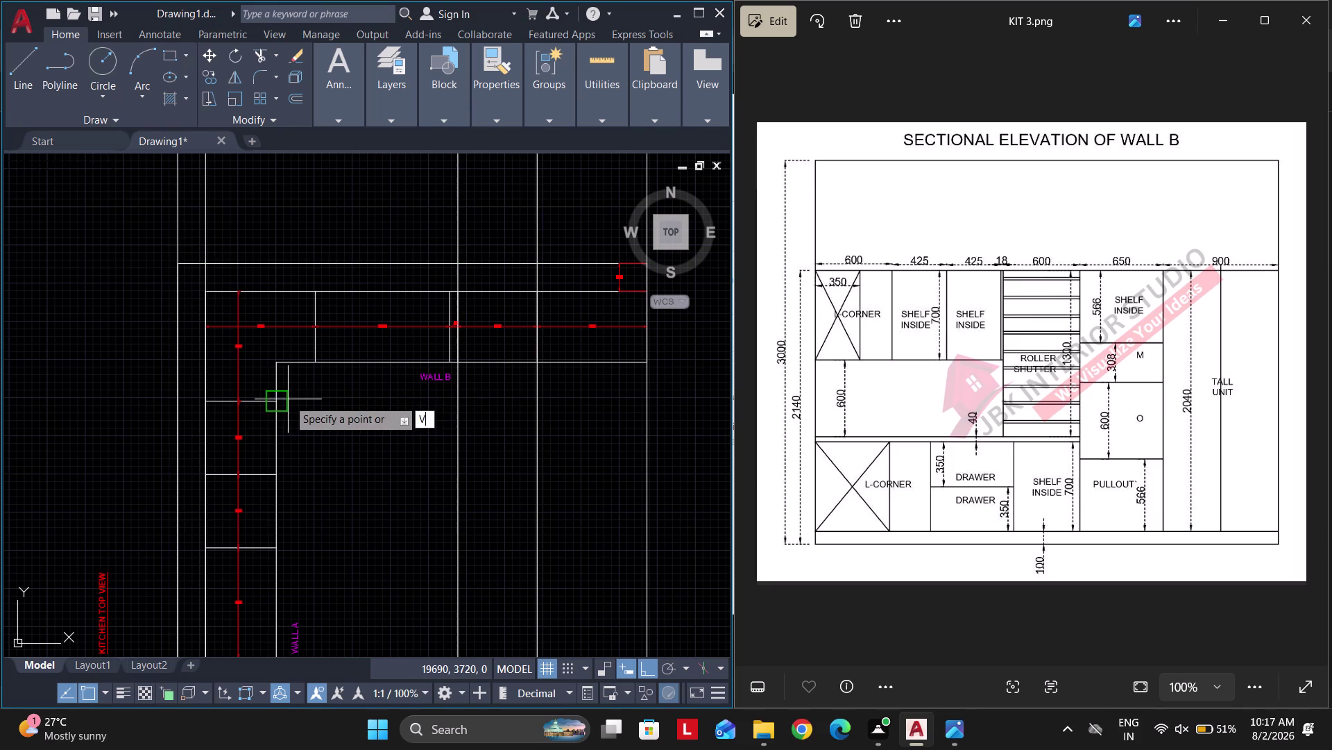
key(space)
click(276, 368)
click(311, 365)
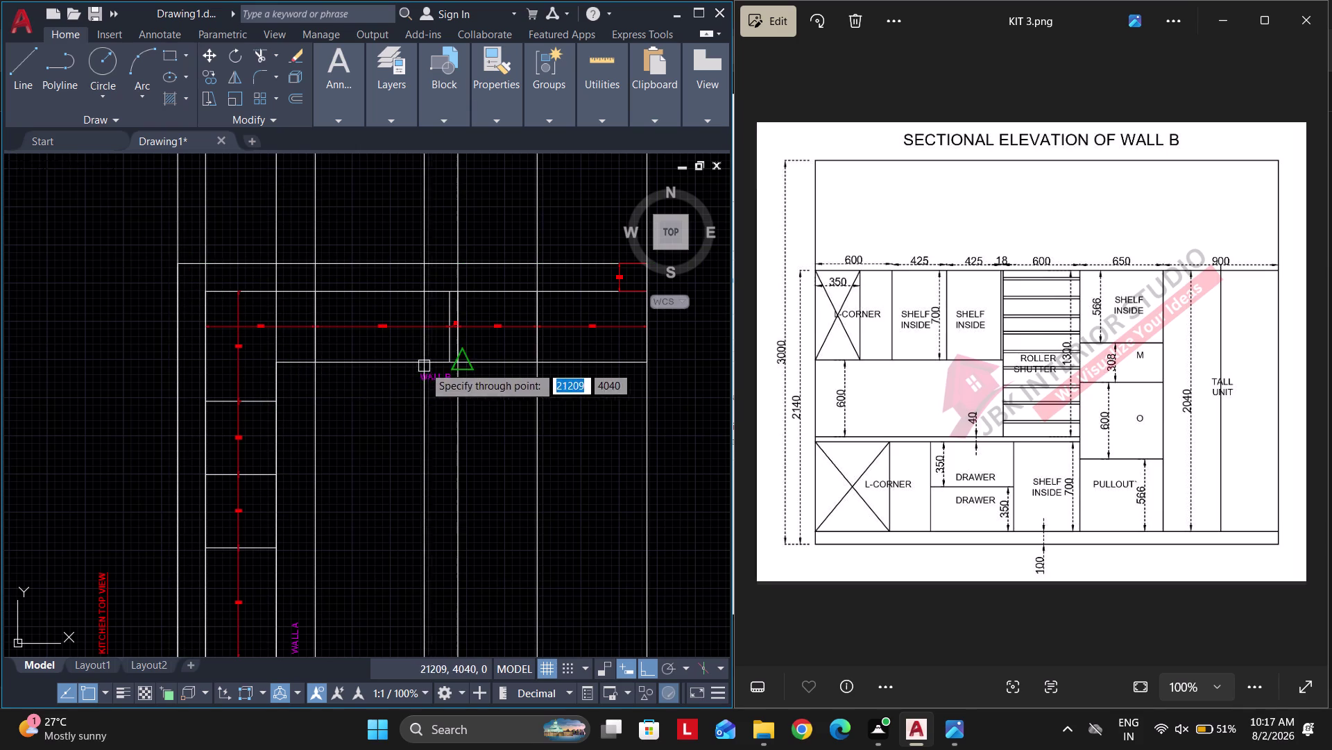
scroll(up, 3)
click(463, 358)
key(Escape)
Delete unwanted construction lines and pan back to the Wall B counter run.
click(481, 444)
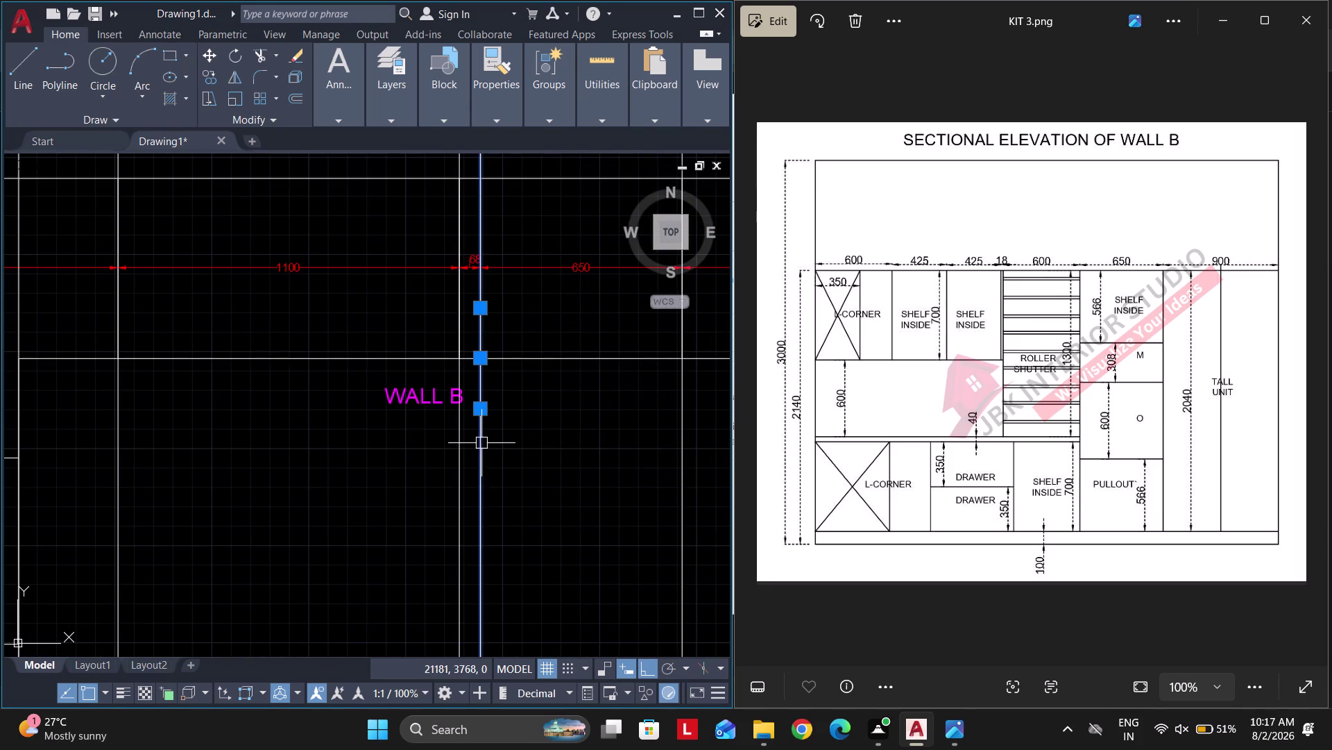
key(Delete)
scroll(down, 3)
scroll(up, 3)
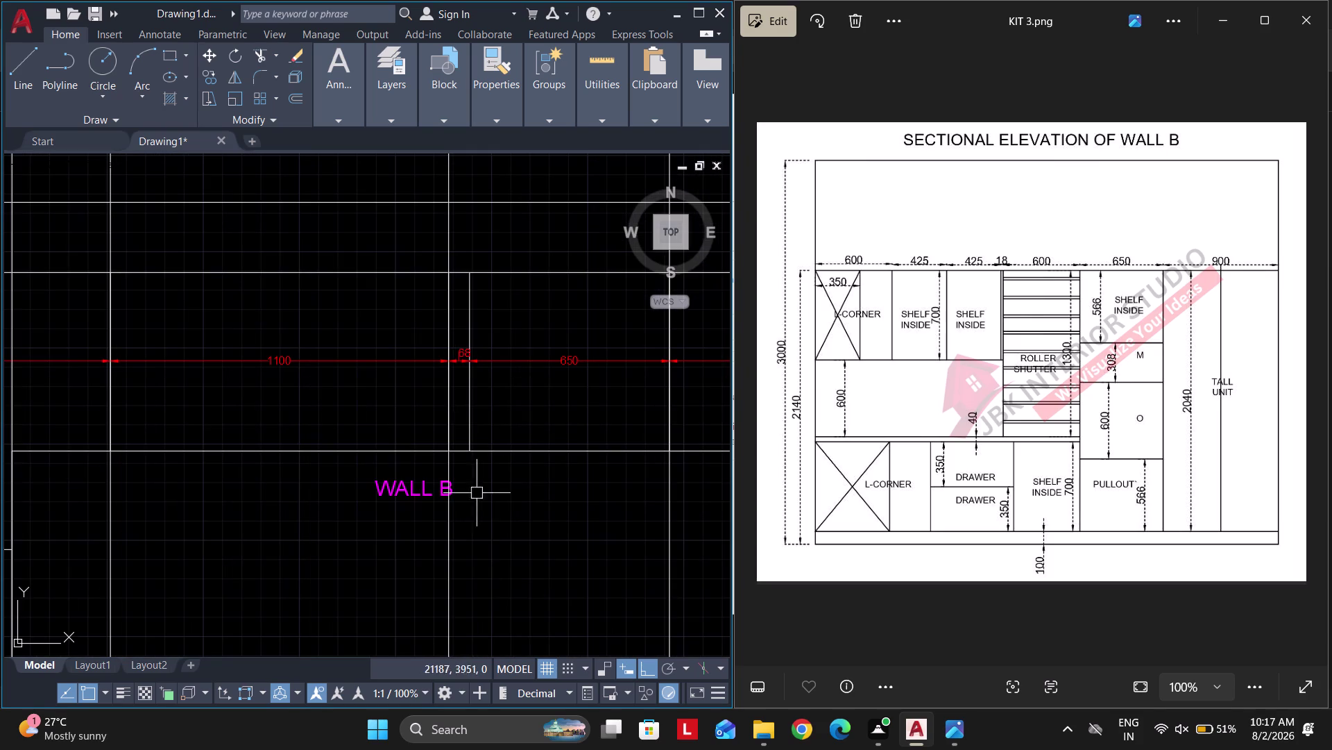
click(492, 568)
click(383, 566)
key(Delete)
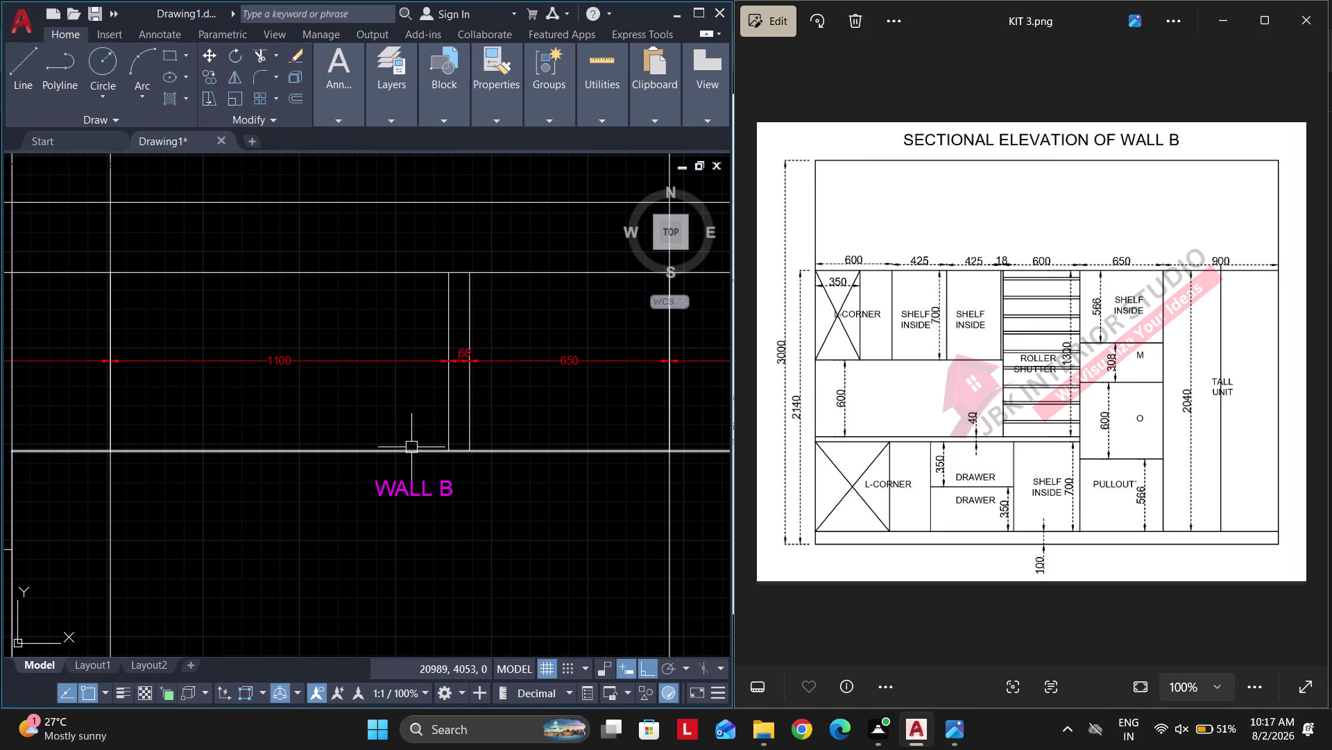
key(ctrl+z)
scroll(down, 3)
middle_drag(537, 468, 398, 394)
Add a vertical construction line beside the 68 gap.
key(Escape)
scroll(up, 3)
key(Escape)
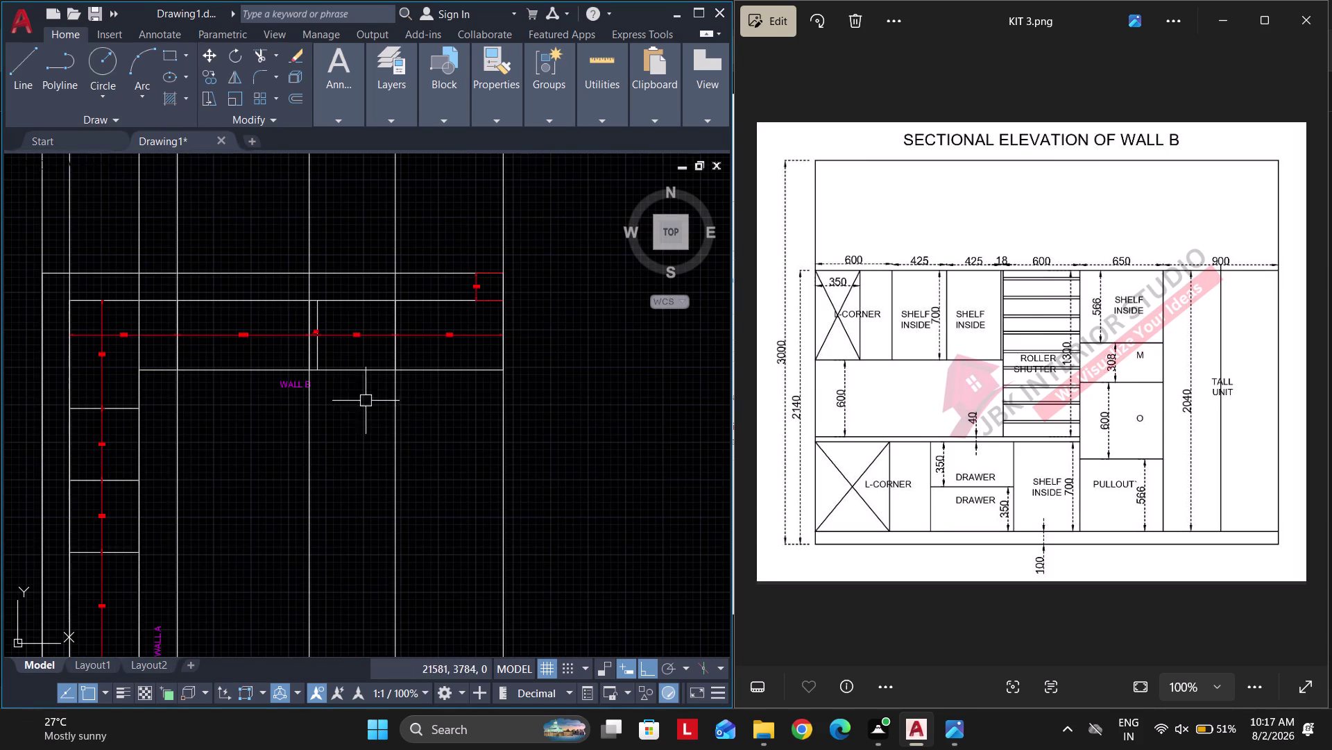
scroll(up, 3)
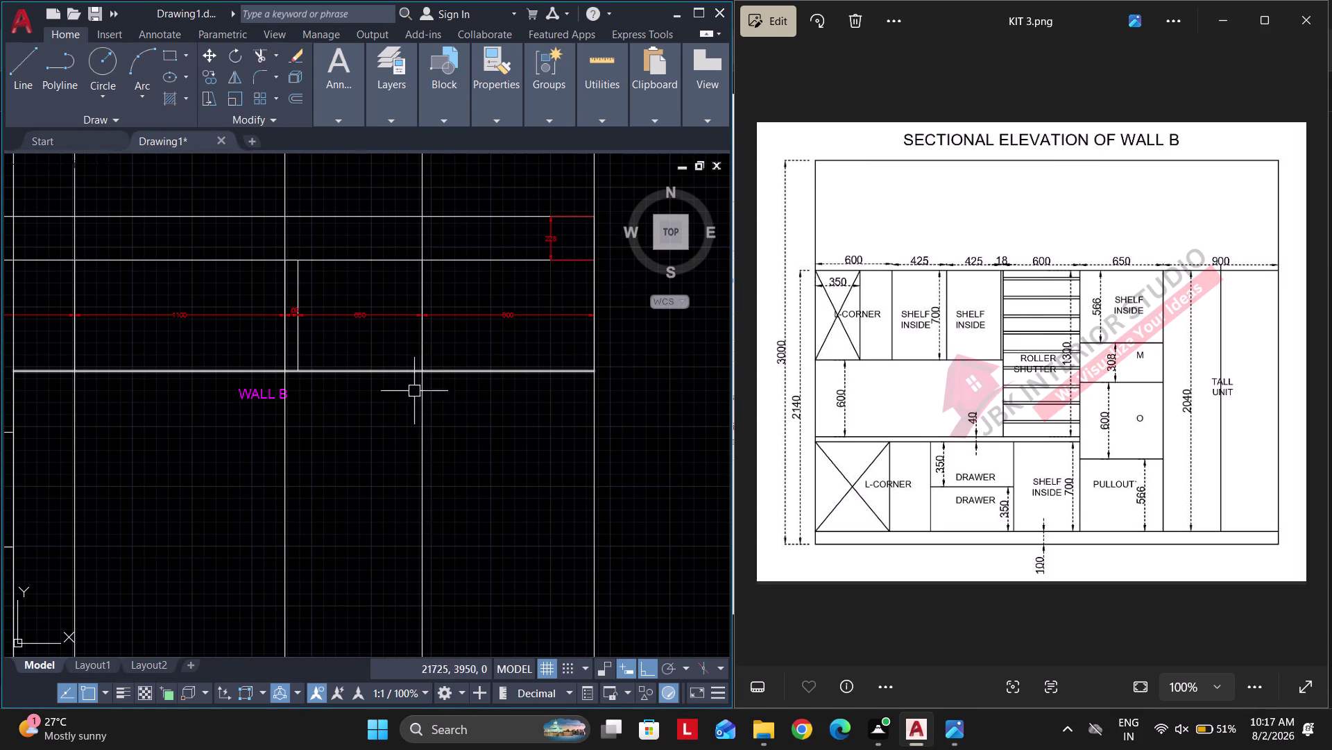
scroll(up, 3)
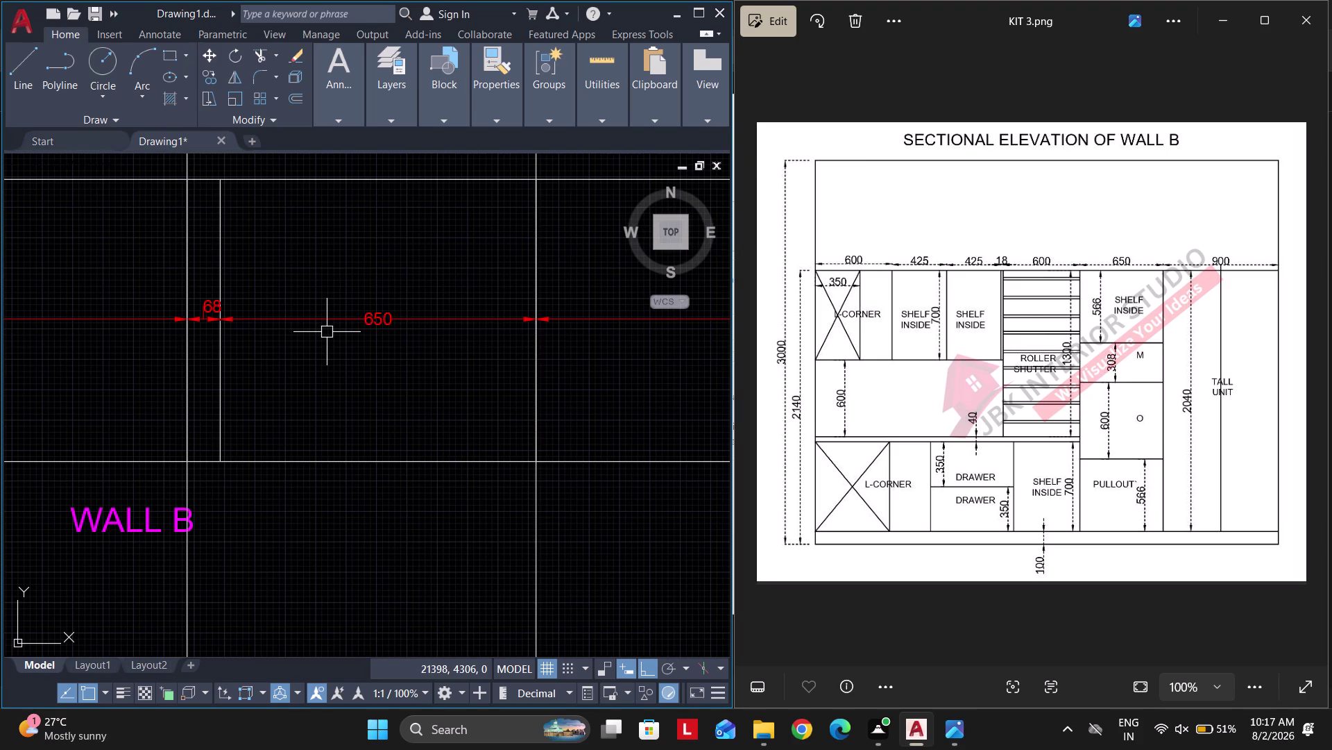
text(XL V)
key(space)
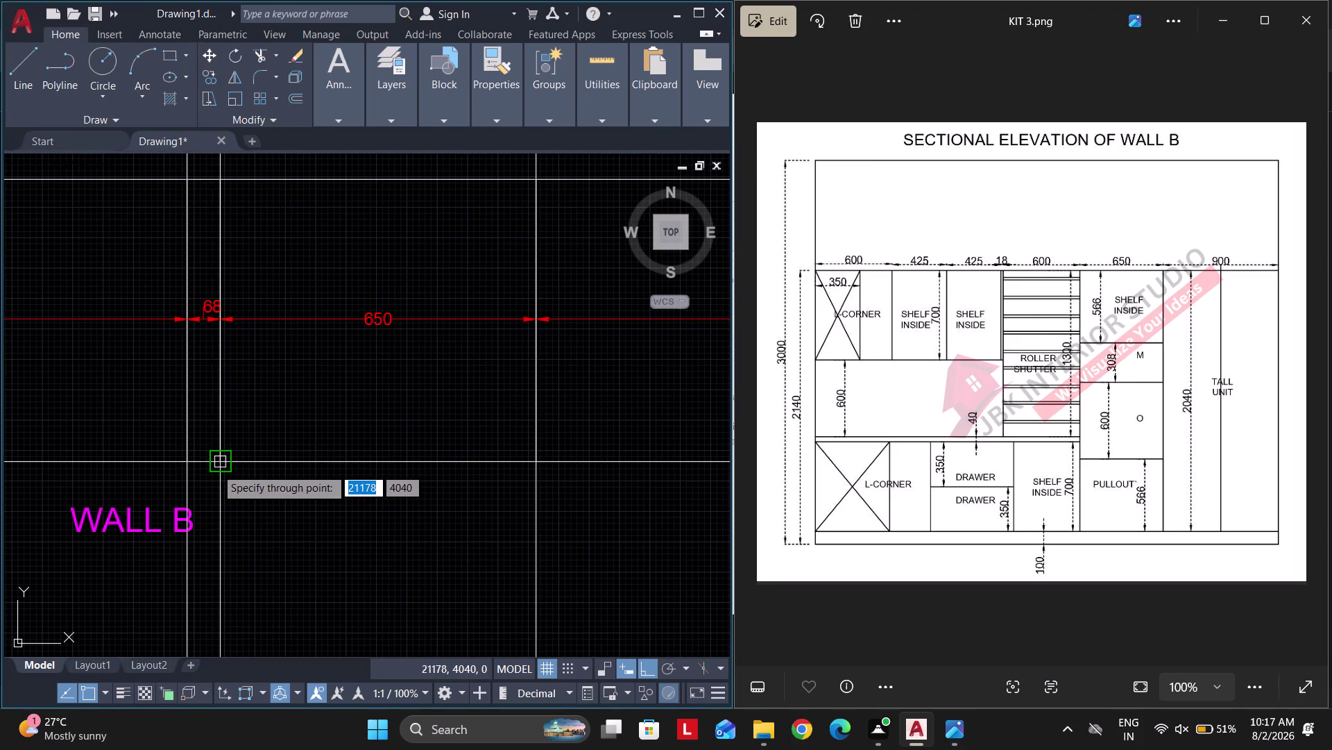
click(217, 468)
key(Escape)
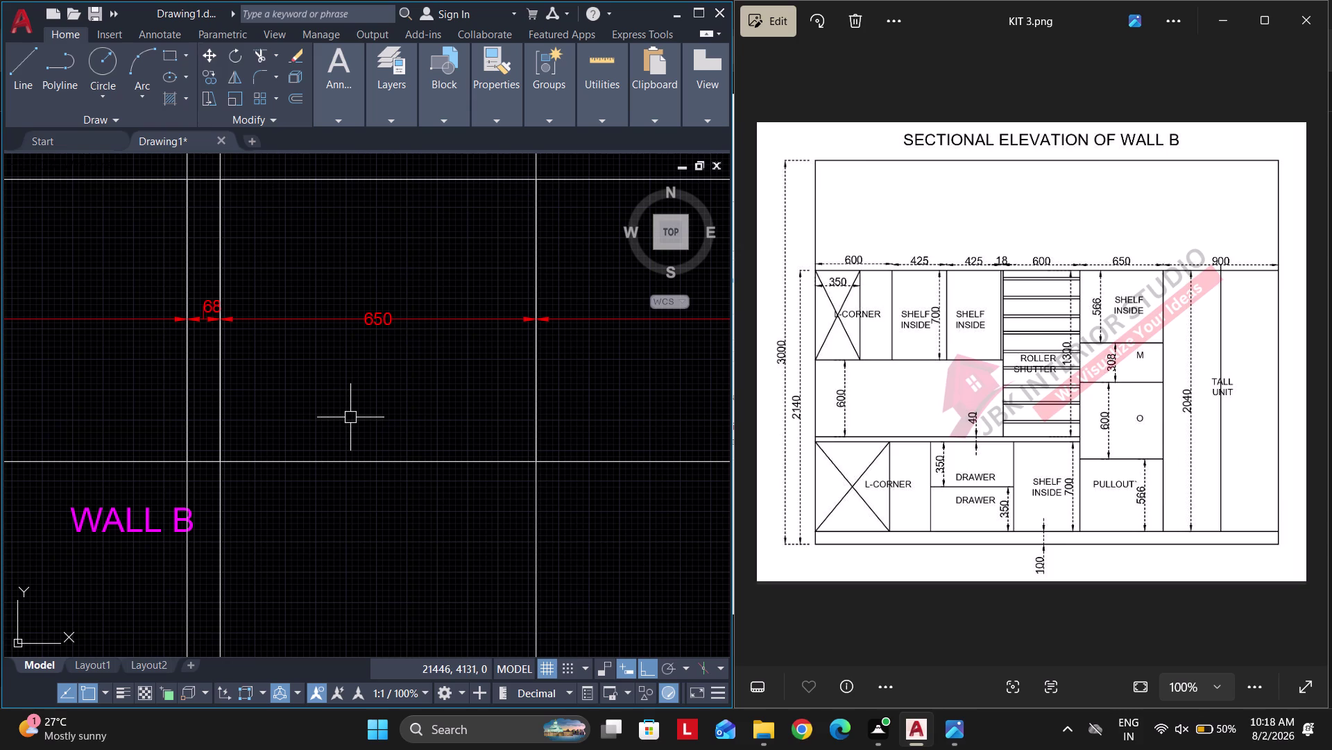
scroll(down, 3)
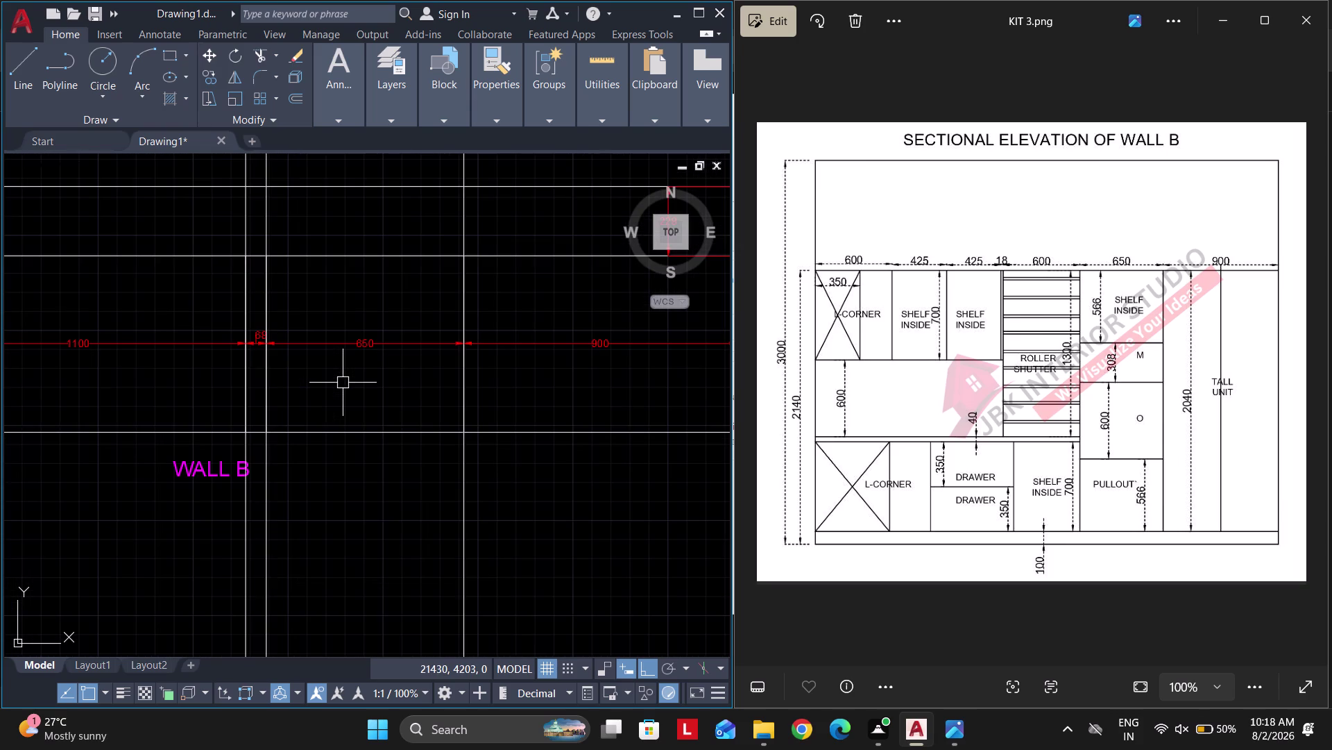
Place a horizontal construction line (XL) in the empty area below the kitchen plans.
scroll(down, 3)
middle_drag(373, 499, 390, 437)
scroll(down, 3)
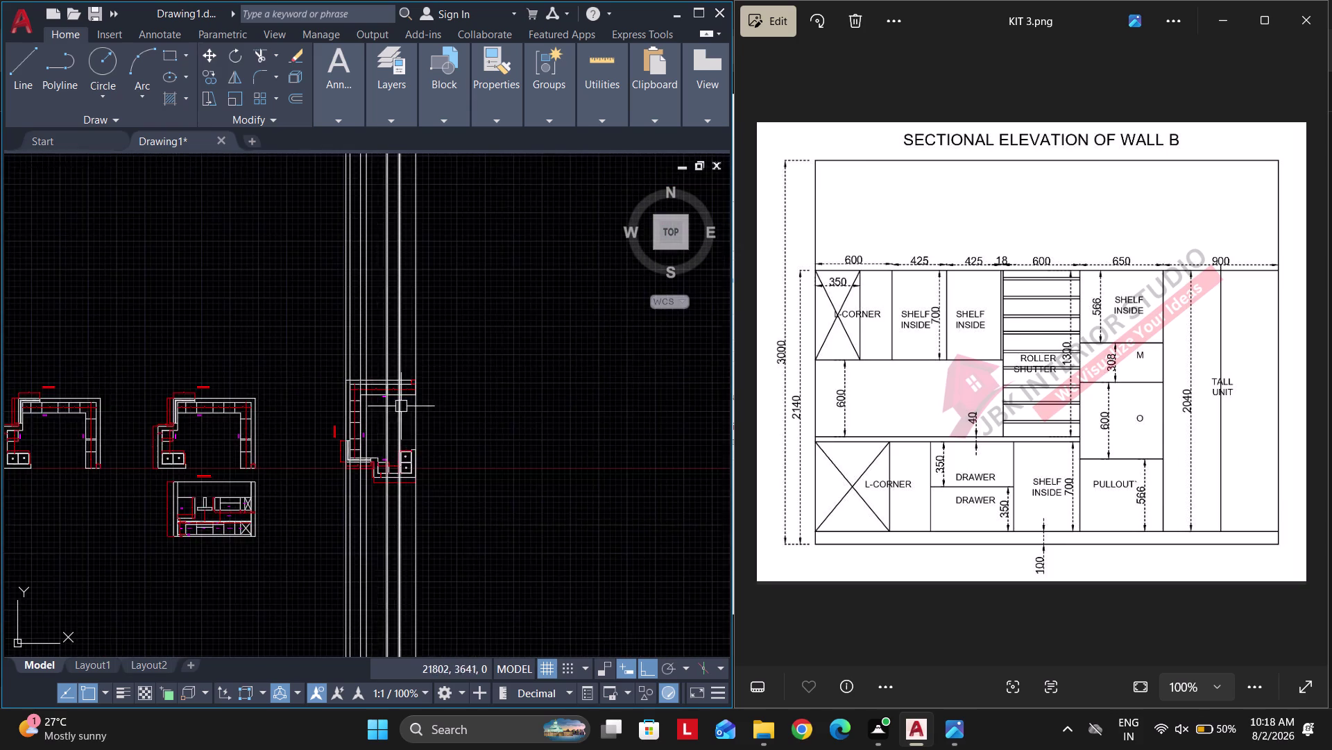
scroll(down, 3)
middle_drag(435, 528, 461, 369)
scroll(up, 3)
text(XL)
key(space)
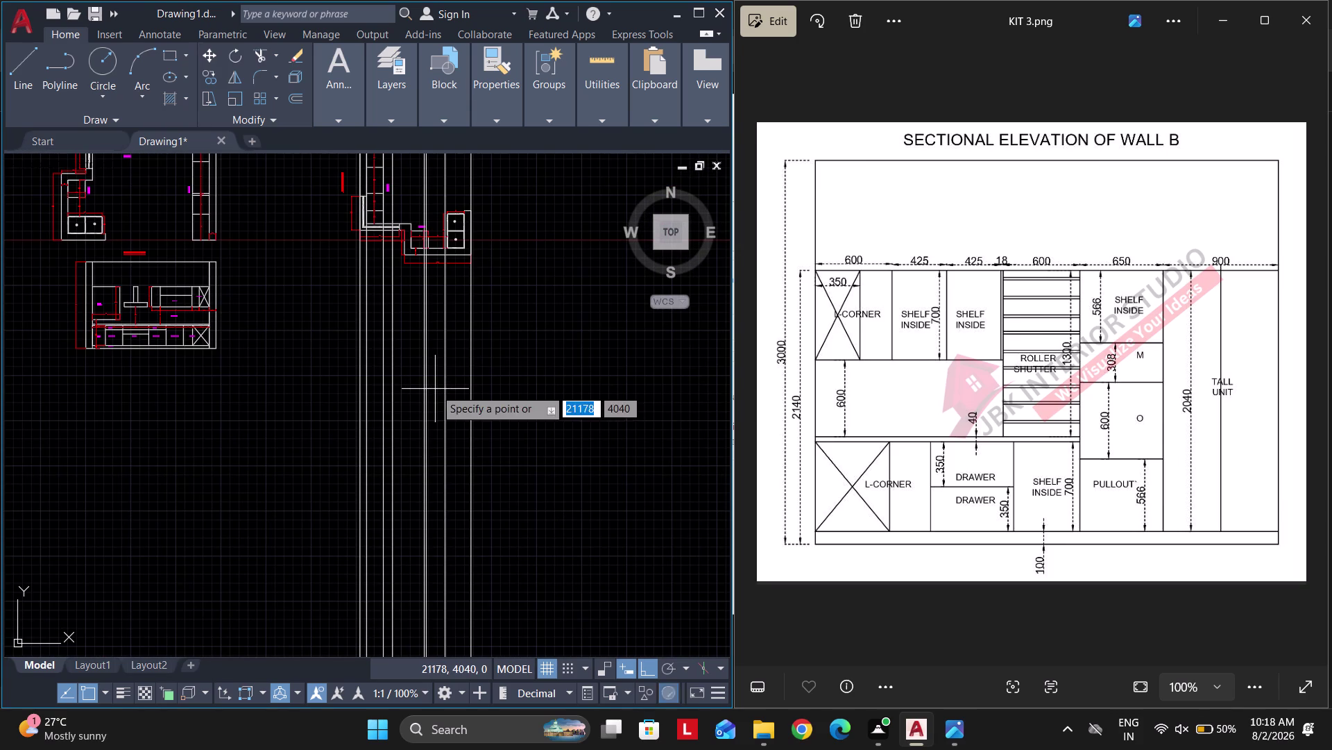
text(H)
key(space)
click(223, 349)
key(Escape)
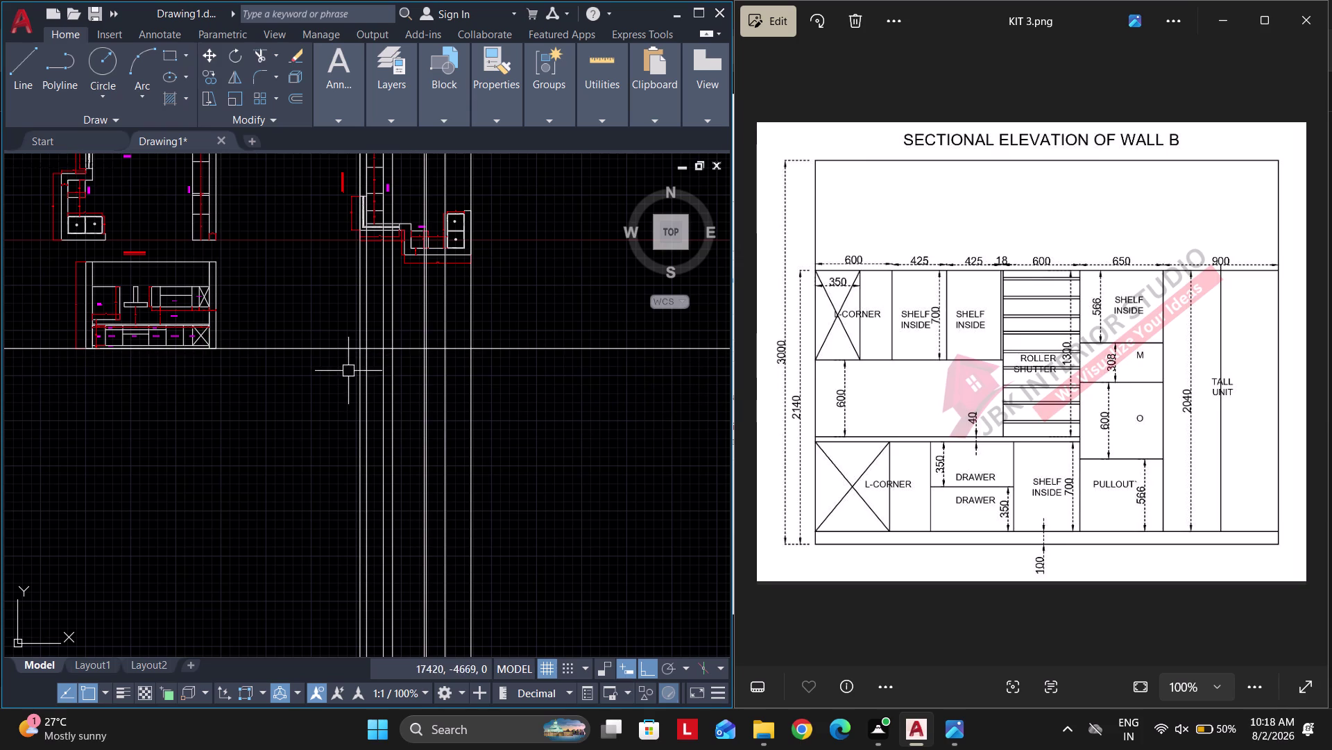
Add a second horizontal construction line further down.
middle_drag(386, 381, 350, 447)
key(space)
text(H)
key(space)
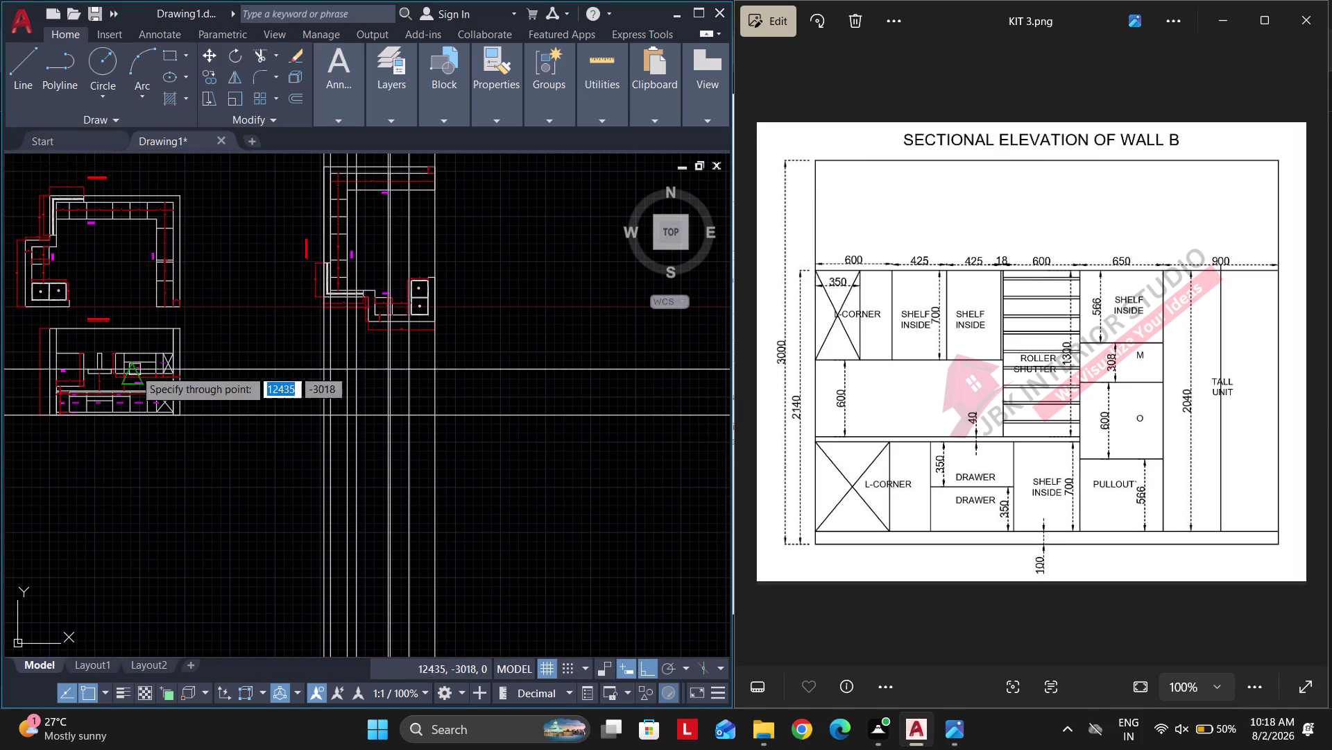
scroll(up, 3)
click(214, 339)
key(Escape)
Select the vertical and horizontal construction lines, then cancel the attempted move.
scroll(down, 3)
middle_drag(467, 388, 354, 387)
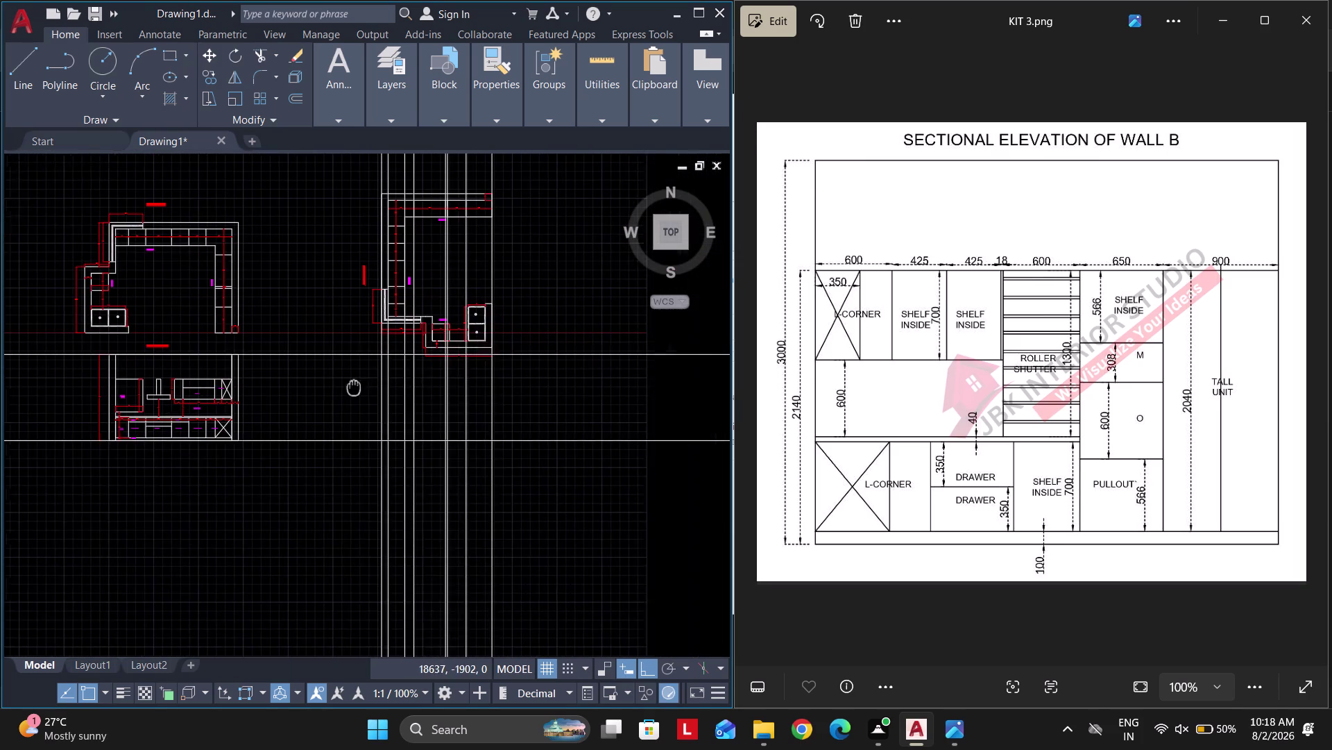
middle_drag(354, 387, 351, 388)
key(t)
key(e)
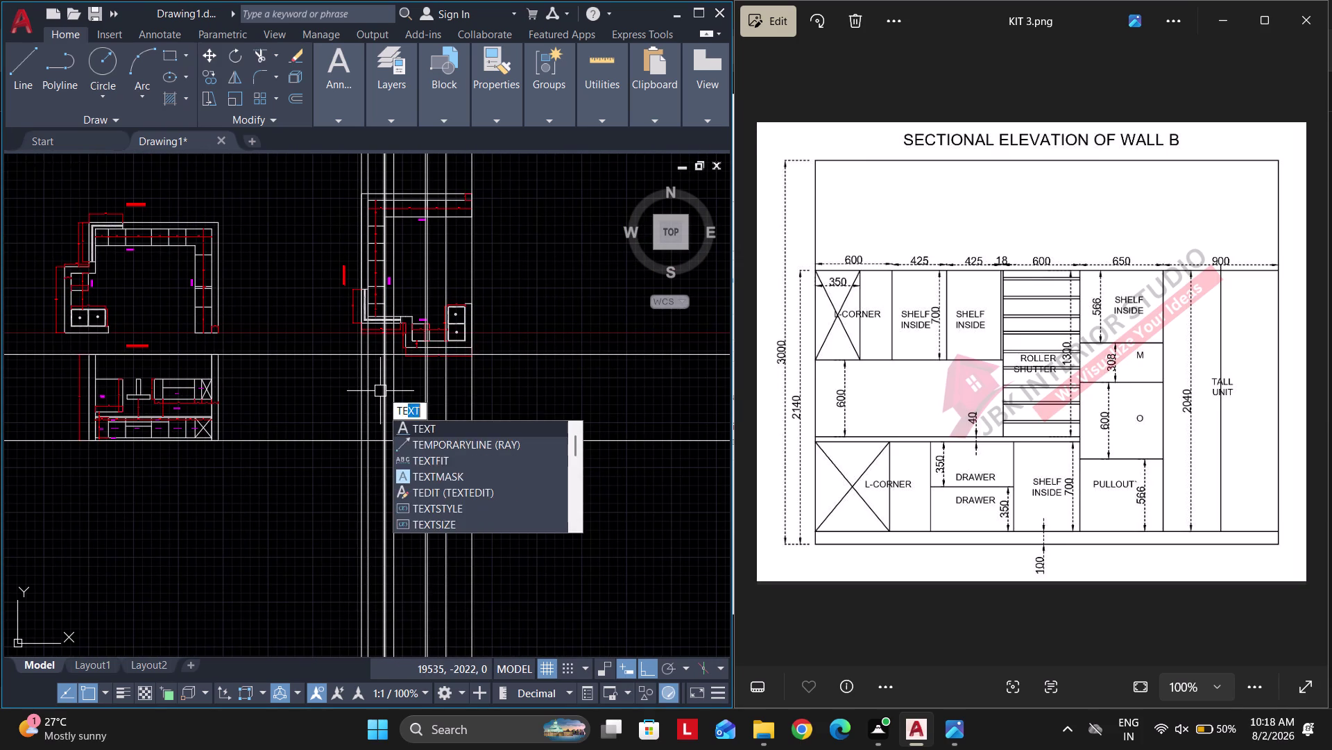
key(Escape)
drag(538, 516, 531, 517)
click(266, 393)
drag(304, 390, 303, 383)
click(274, 333)
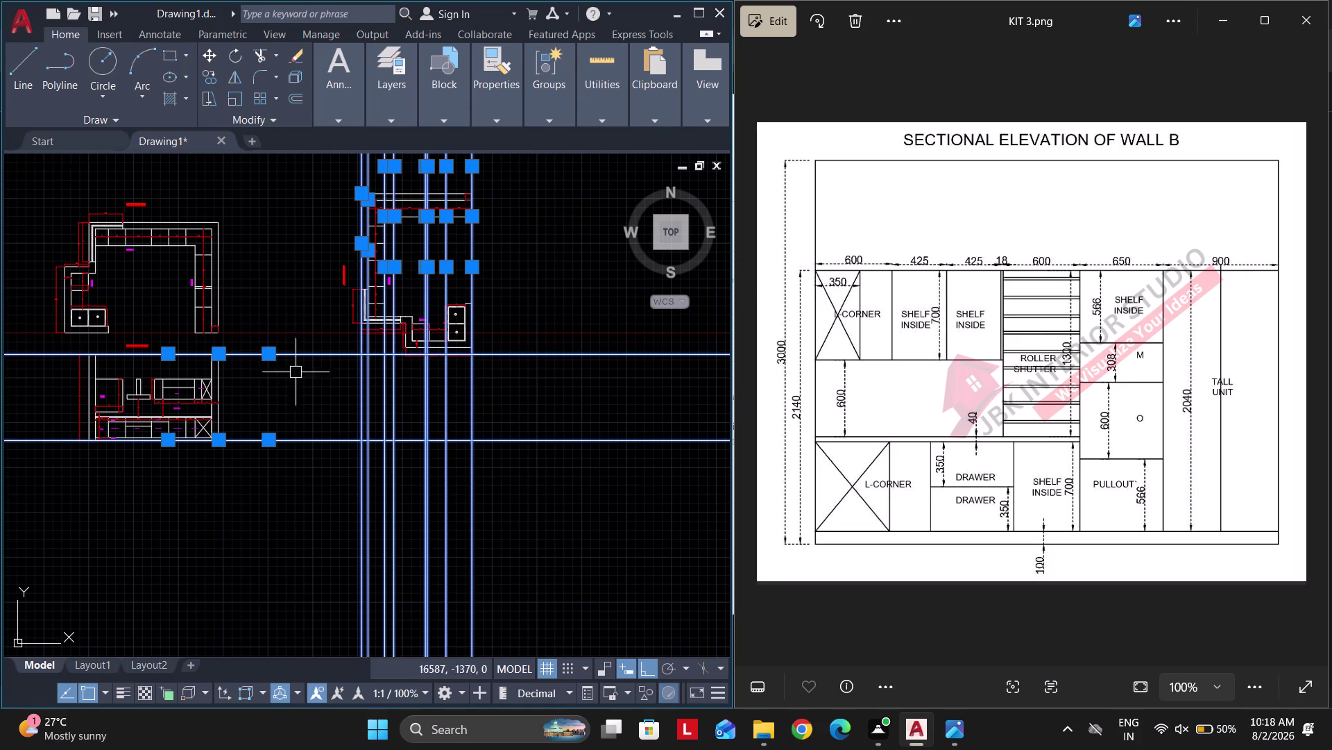
key(m)
key(space)
scroll(up, 3)
key(Escape)
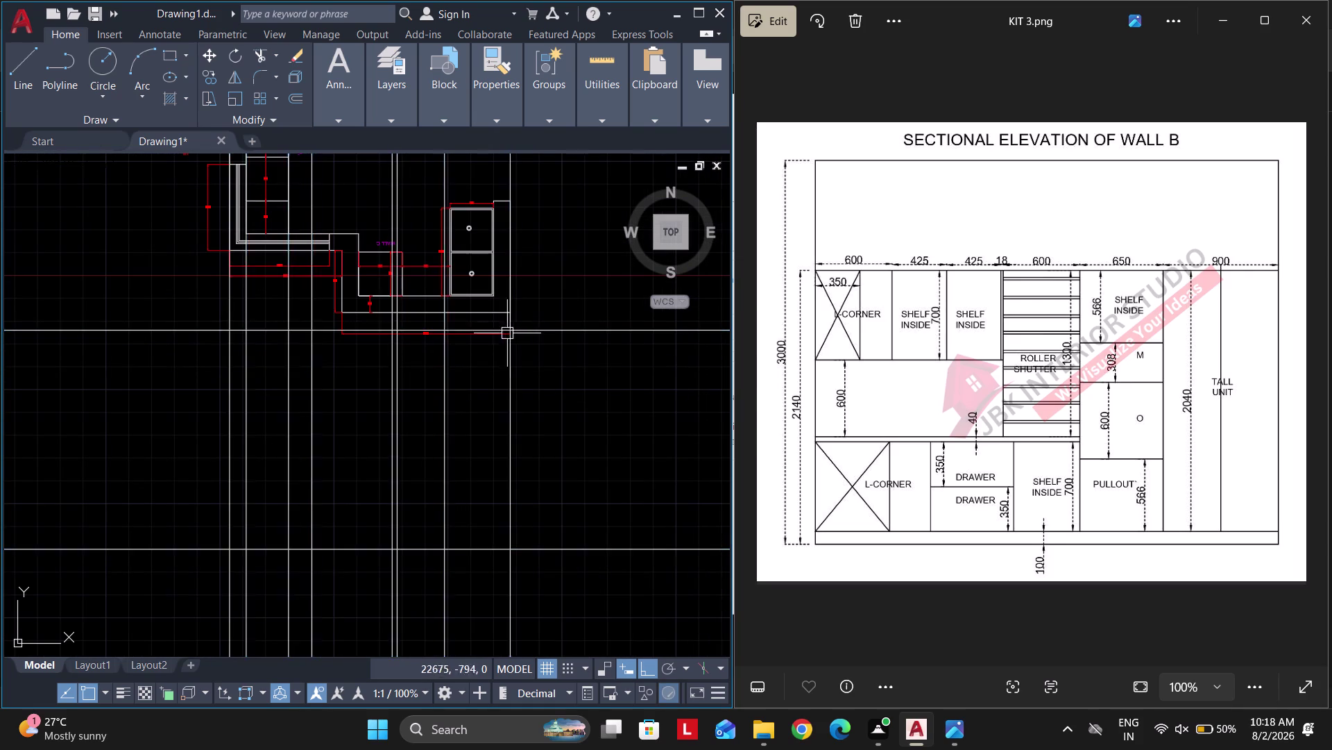
Window-select the third kitchen plan and move it onto the construction lines.
middle_drag(511, 336, 474, 540)
scroll(down, 3)
click(265, 268)
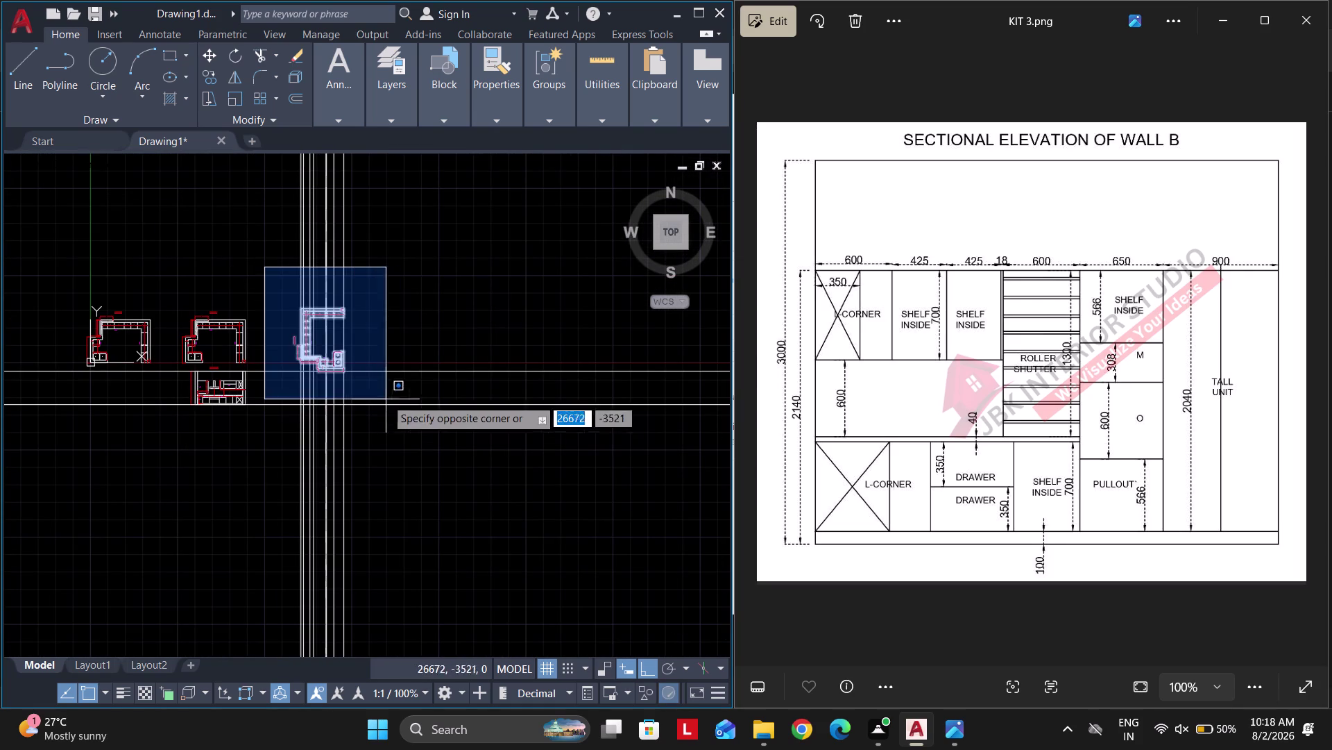
click(385, 392)
scroll(up, 3)
key(m)
key(space)
scroll(up, 3)
click(303, 363)
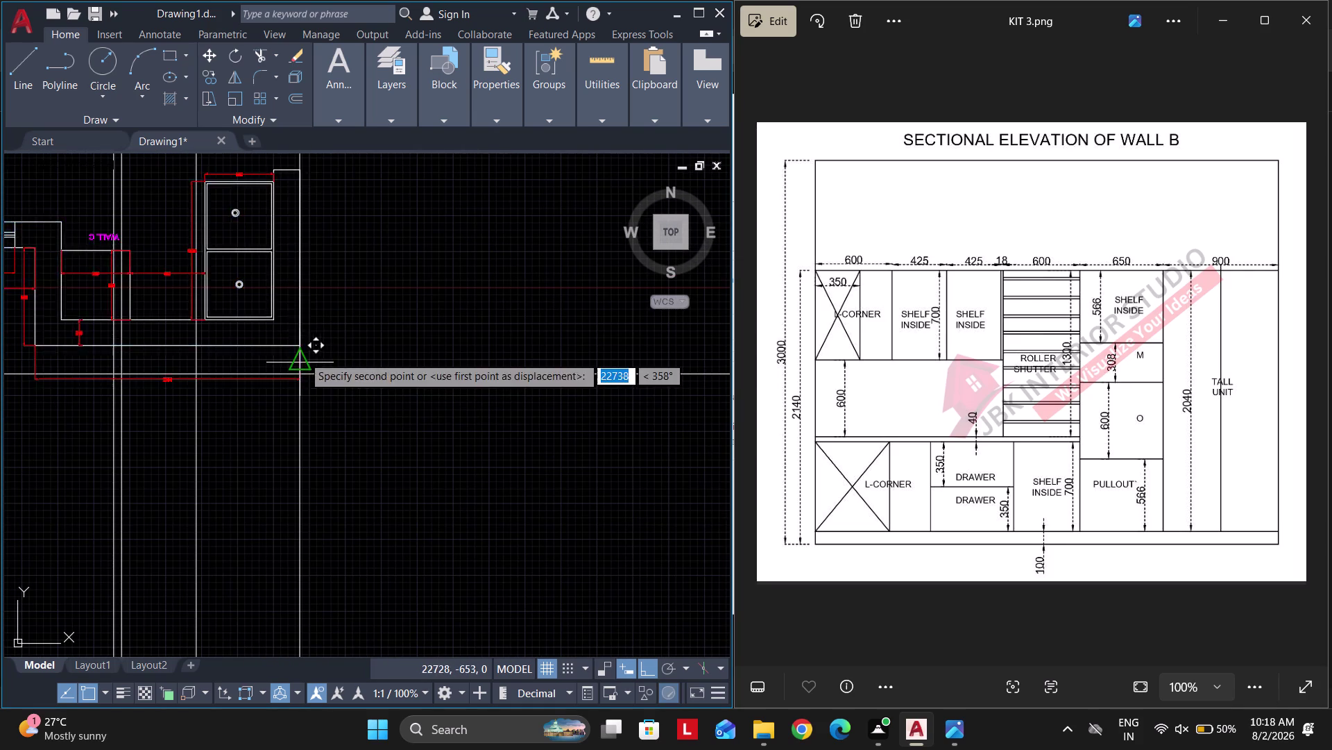
click(301, 284)
scroll(down, 3)
key(Escape)
middle_drag(367, 413, 386, 407)
text(T)
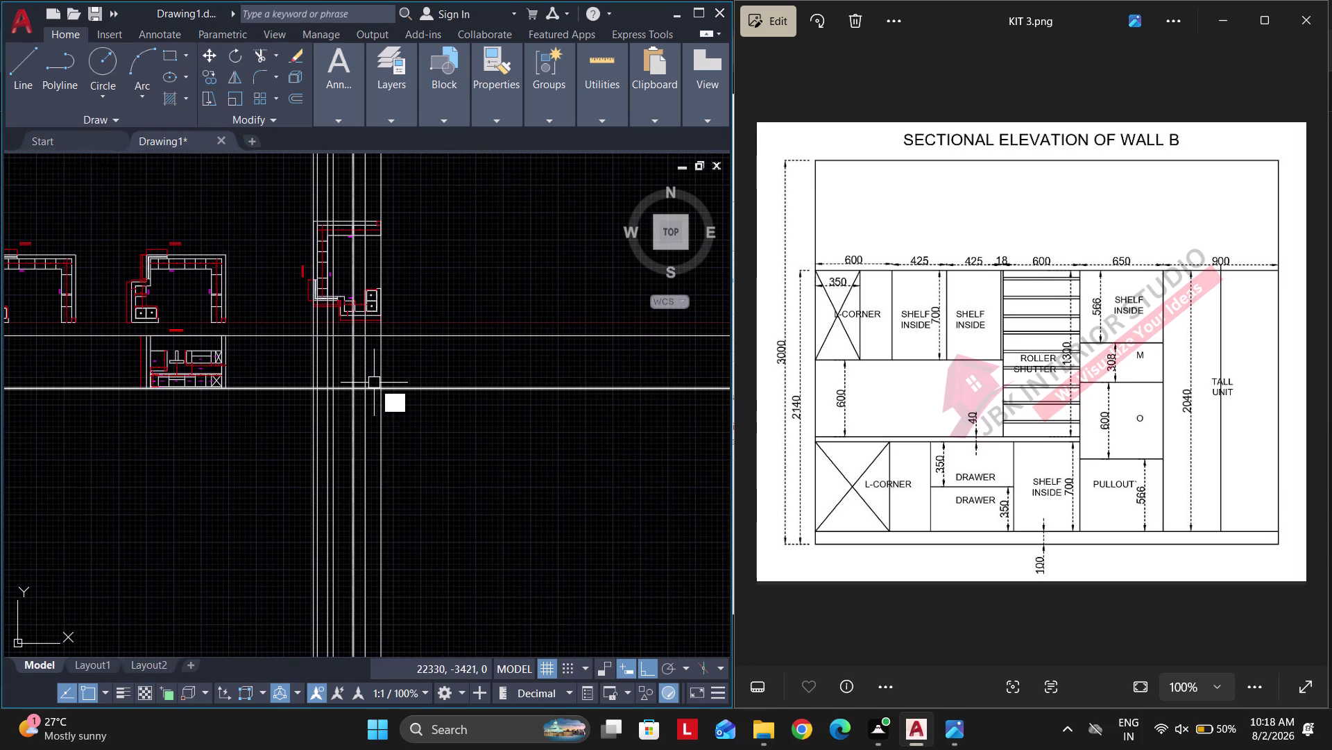
text(R)
key(space)
Trim the excess projection lines between the plan and the elevation.
drag(280, 311, 421, 323)
scroll(up, 3)
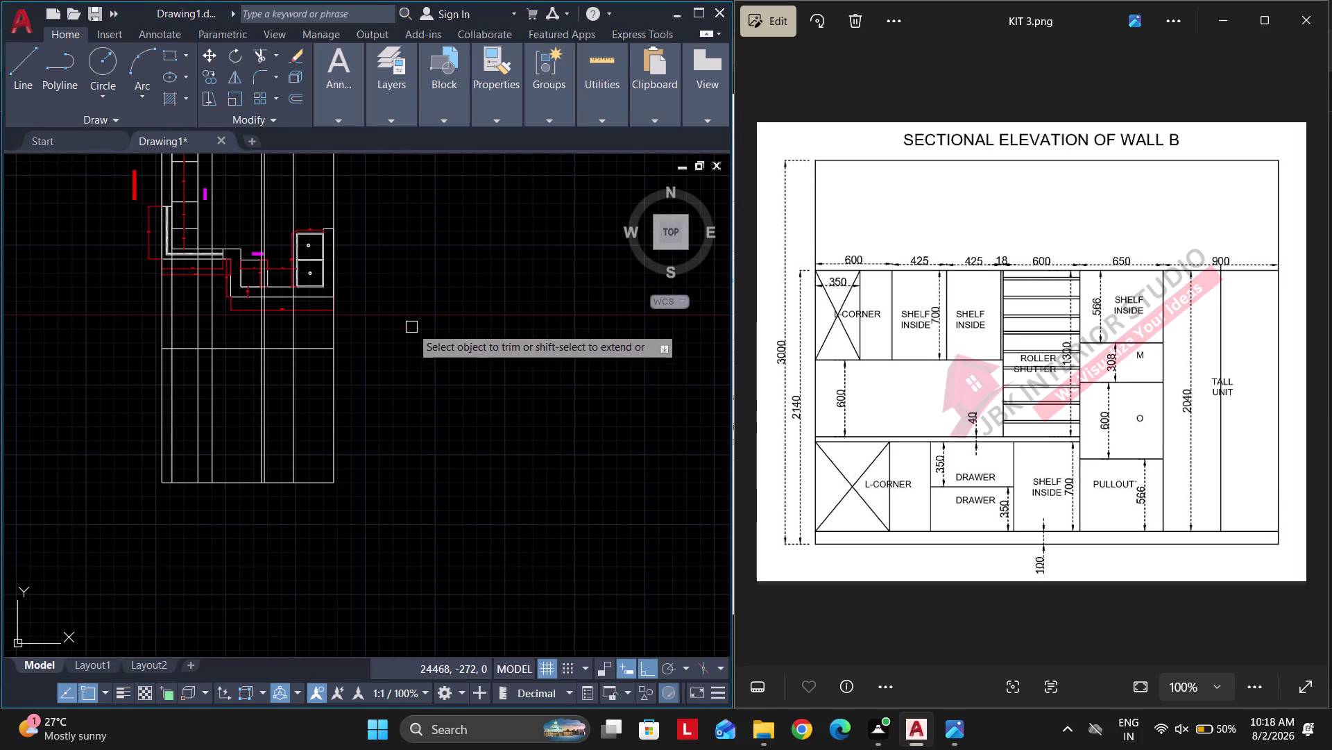
drag(408, 327, 126, 327)
middle_drag(542, 442, 631, 648)
key(Escape)
drag(463, 236, 454, 233)
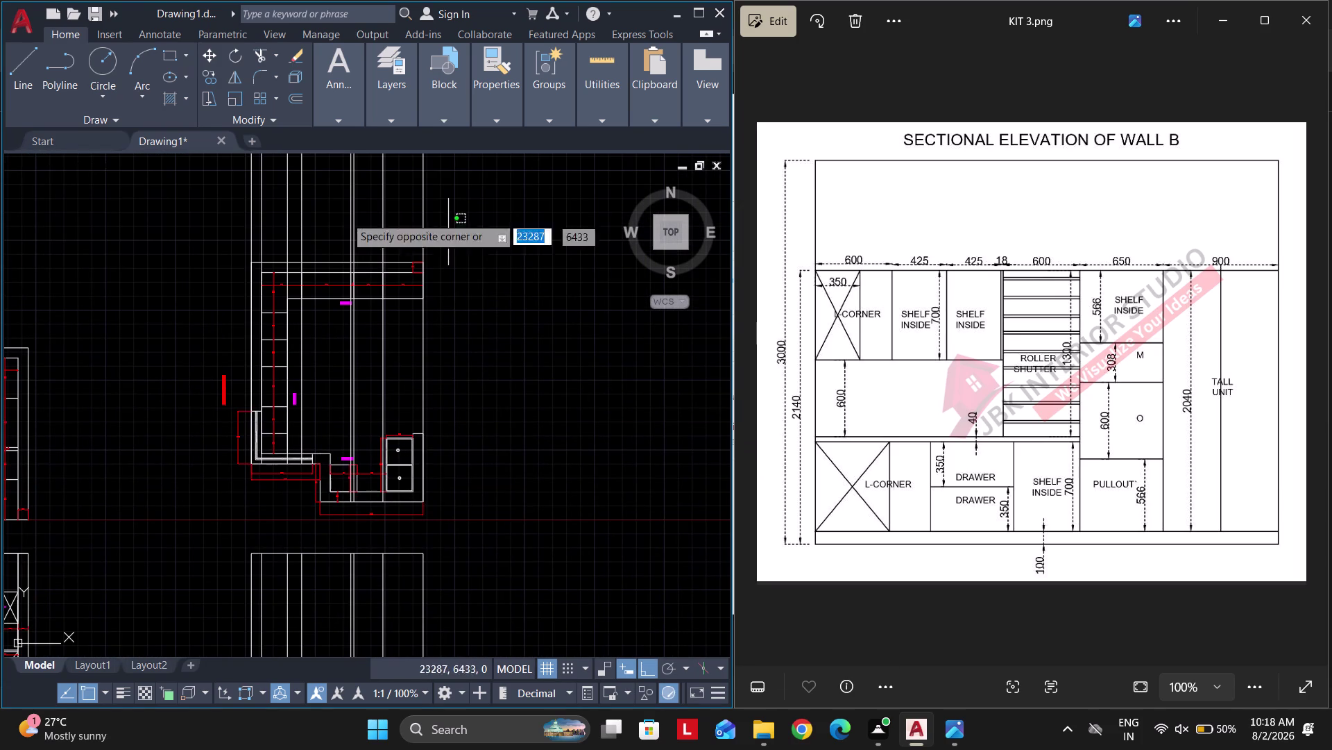
click(170, 183)
key(Delete)
scroll(down, 3)
scroll(up, 3)
key(Escape)
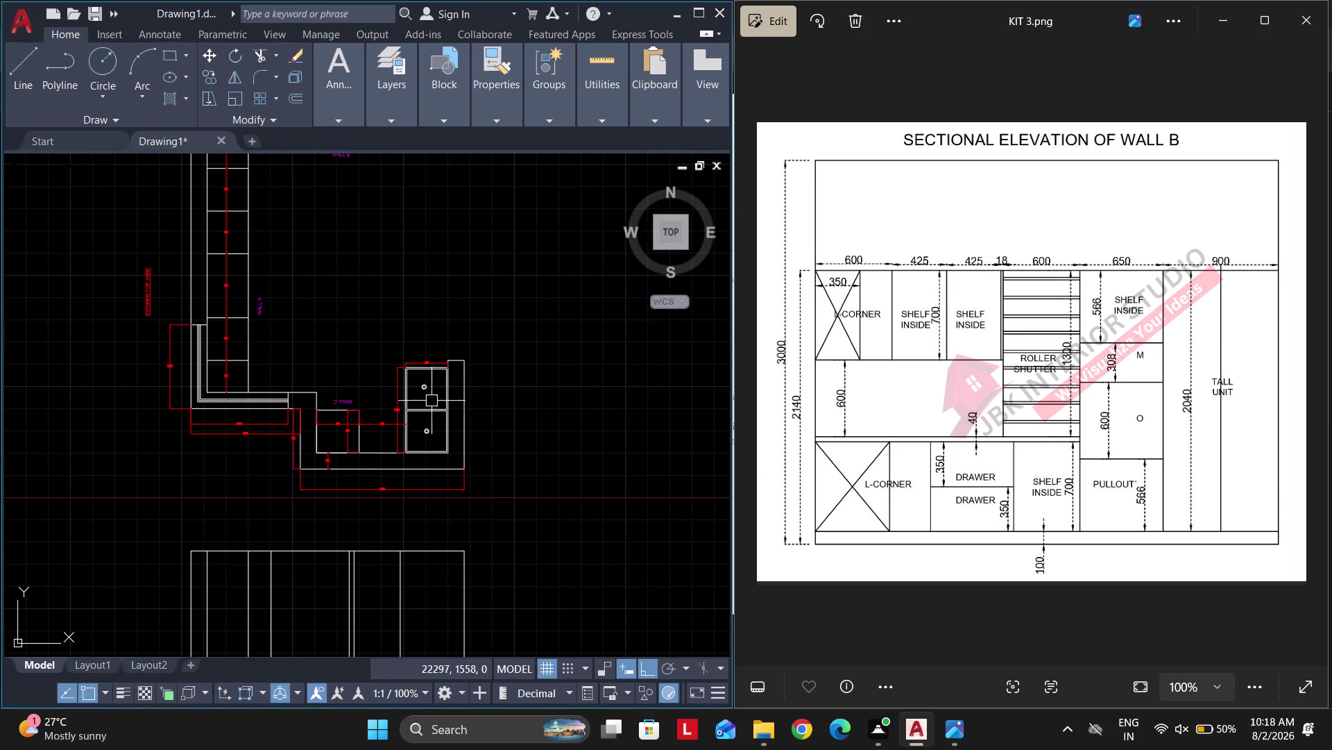
Offset a horizontal construction line 100 above the elevation's bottom edge as the plinth line.
scroll(down, 3)
scroll(up, 3)
middle_drag(422, 499, 442, 475)
text(XL)
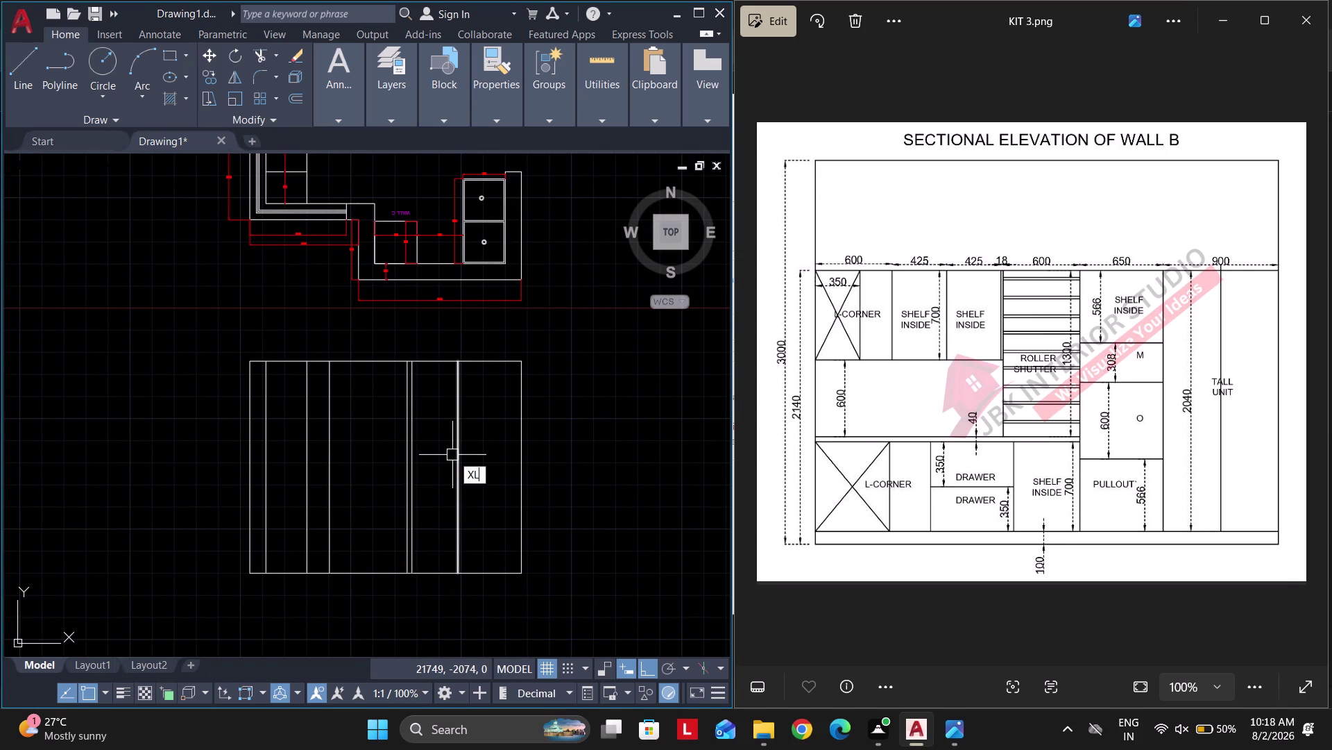
key(space)
text(H)
key(space)
key(Escape)
key(Escape)
text(O)
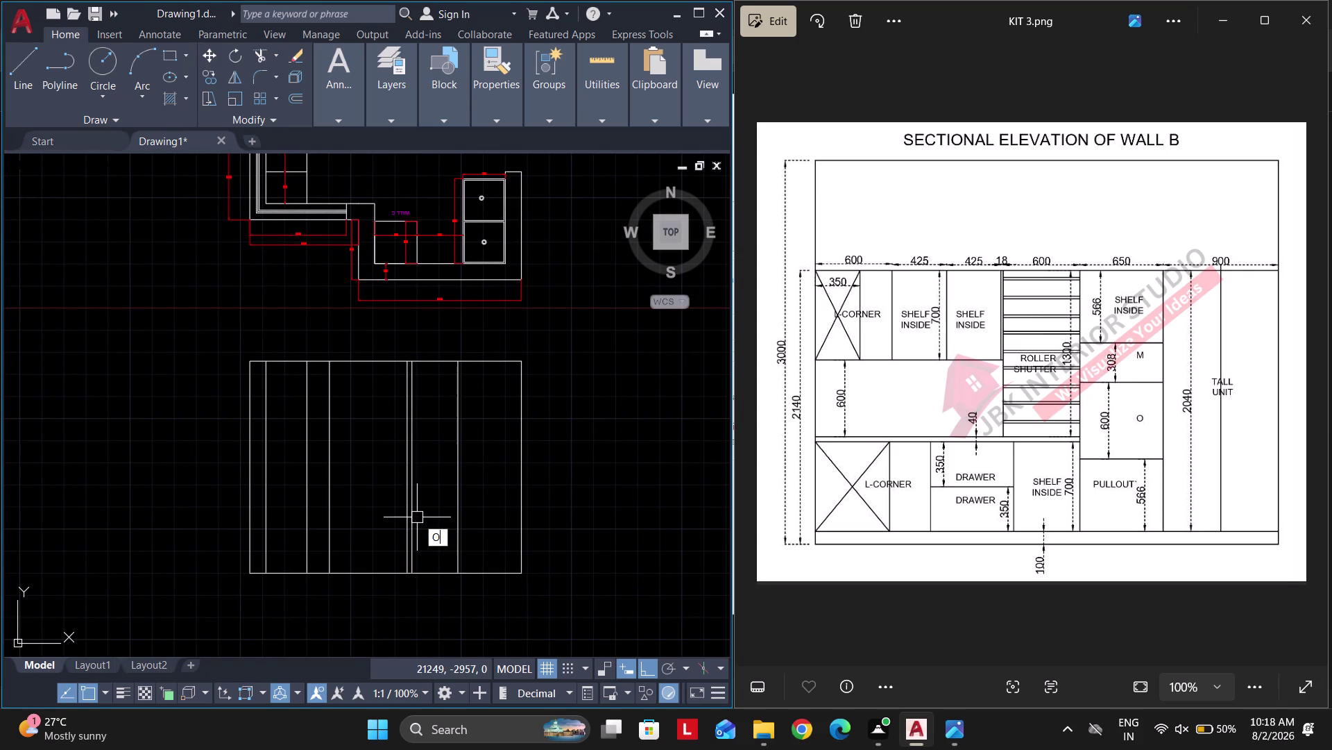
key(space)
text(100)
key(Return)
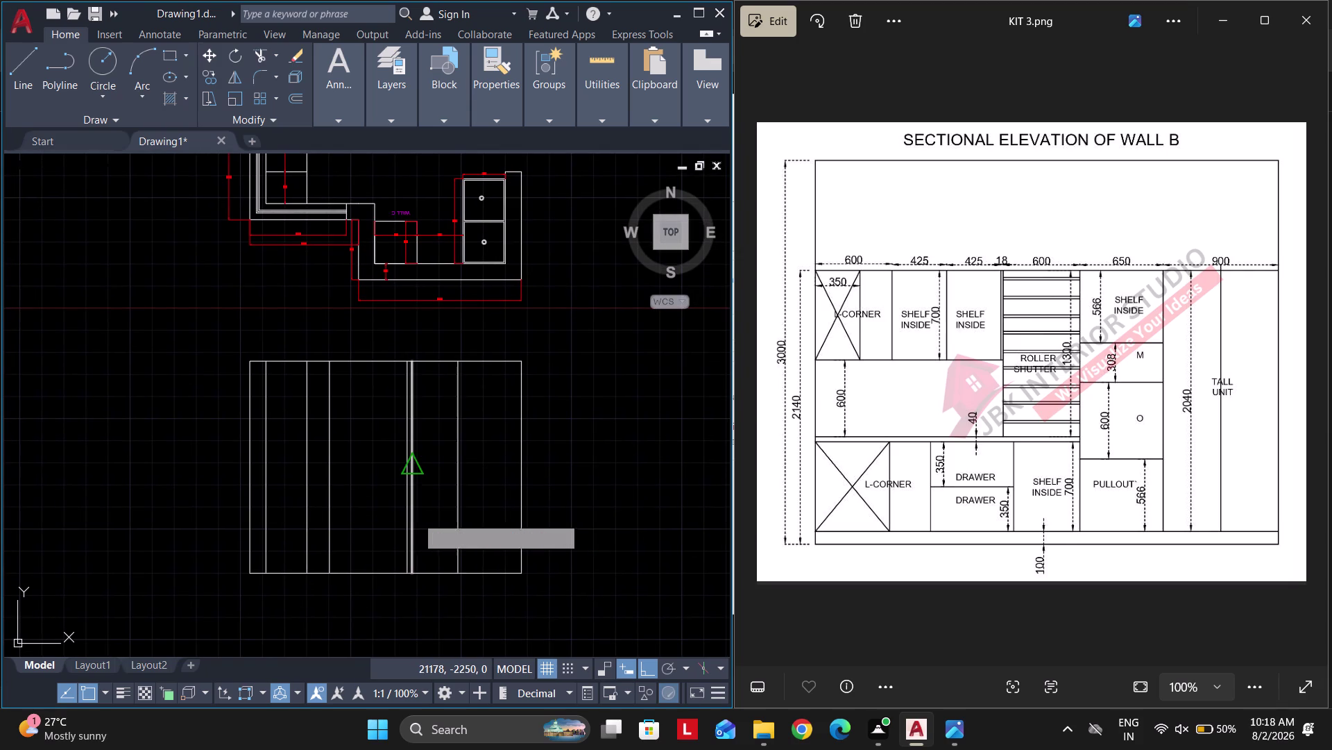
click(483, 579)
click(480, 526)
key(Escape)
Trim the overhanging ends of the plinth and bottom lines.
middle_drag(378, 578, 417, 547)
scroll(up, 3)
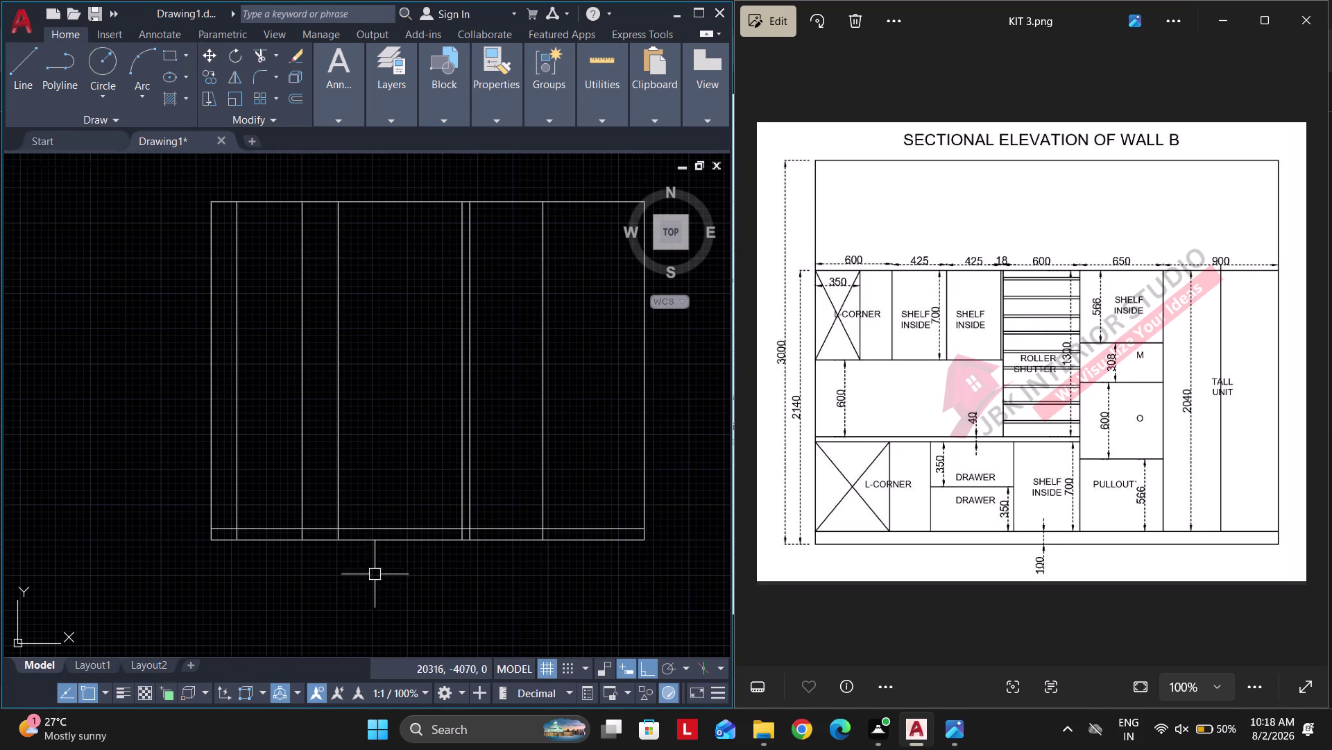
text(TR)
key(space)
scroll(up, 3)
drag(281, 526, 519, 531)
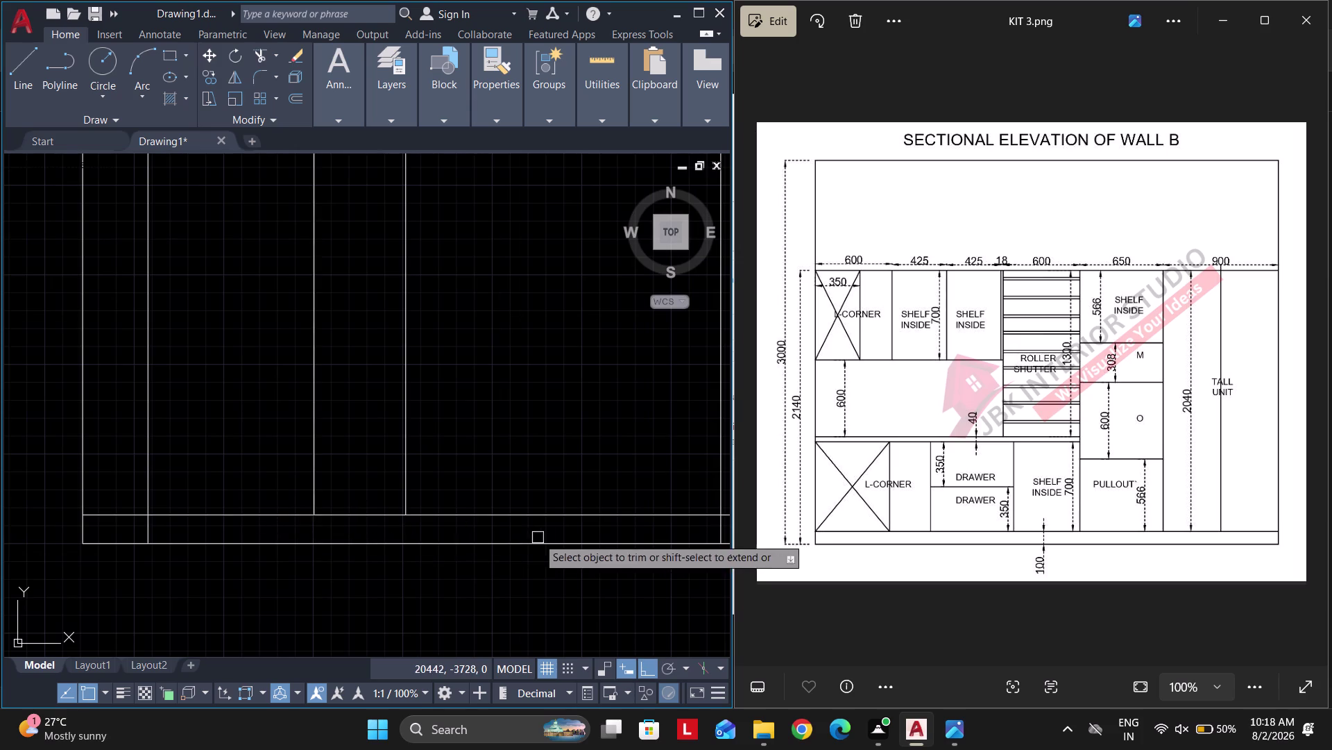
middle_drag(500, 536, 107, 526)
drag(288, 523, 644, 524)
scroll(up, 3)
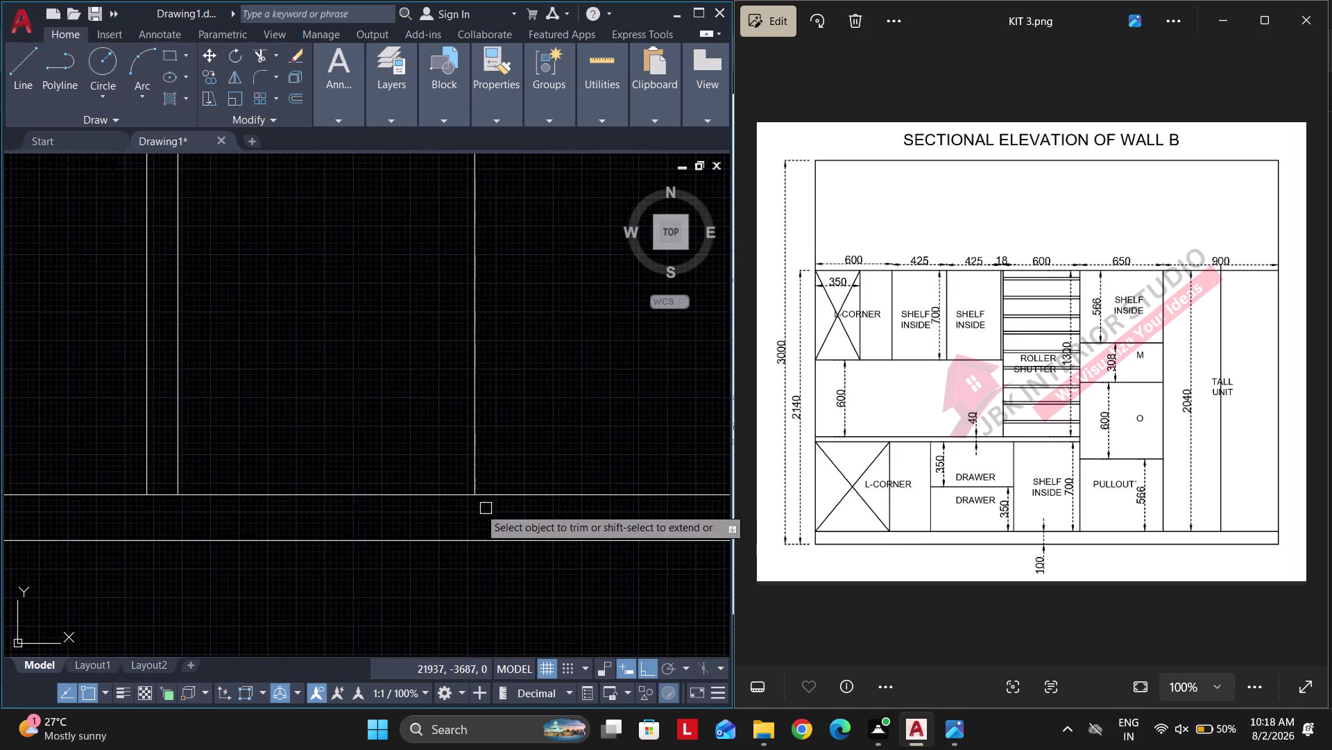
scroll(down, 3)
scroll(down, 3)
key(Escape)
key(Escape)
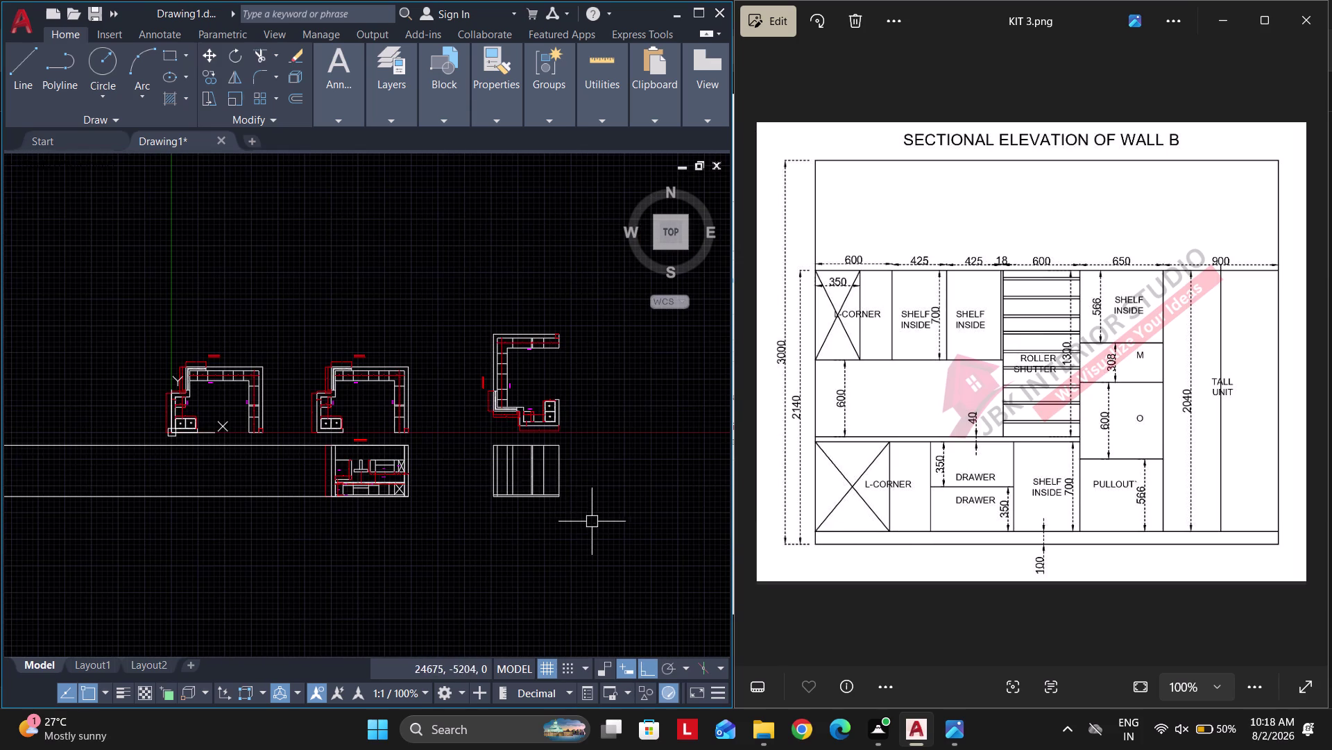
key(Escape)
key(Escape)
key(Escape)
Delete stray lines and begin another horizontal construction line near the elevation base.
middle_drag(548, 523, 579, 528)
drag(97, 531, 90, 514)
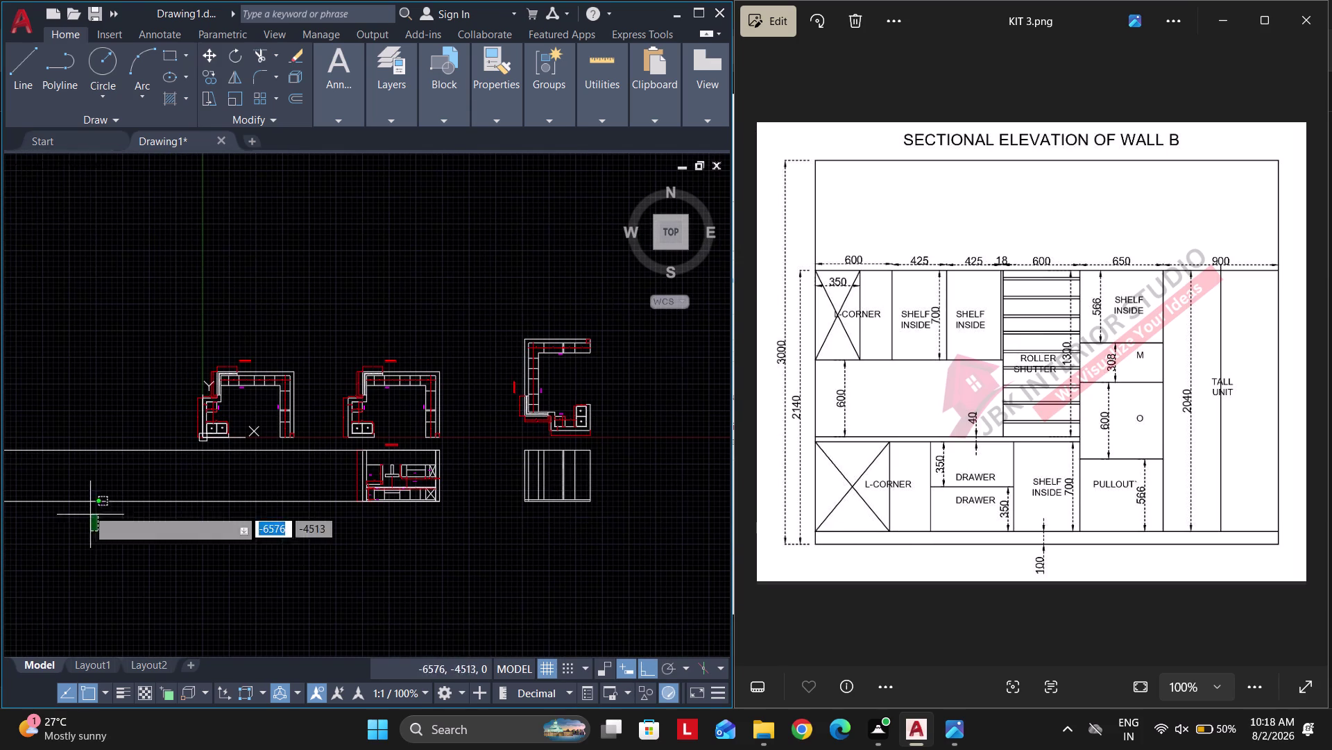
click(66, 397)
key(Delete)
text(XL)
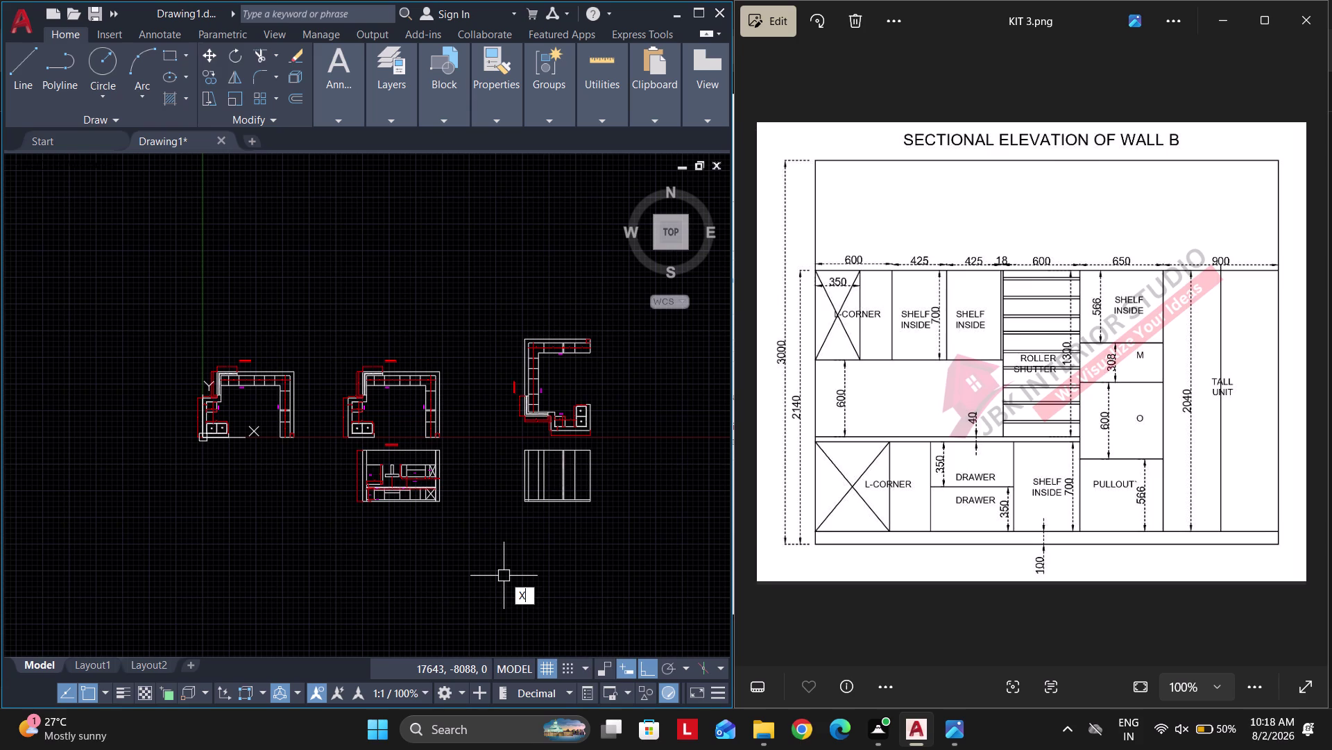
key(space)
text(H)
key(space)
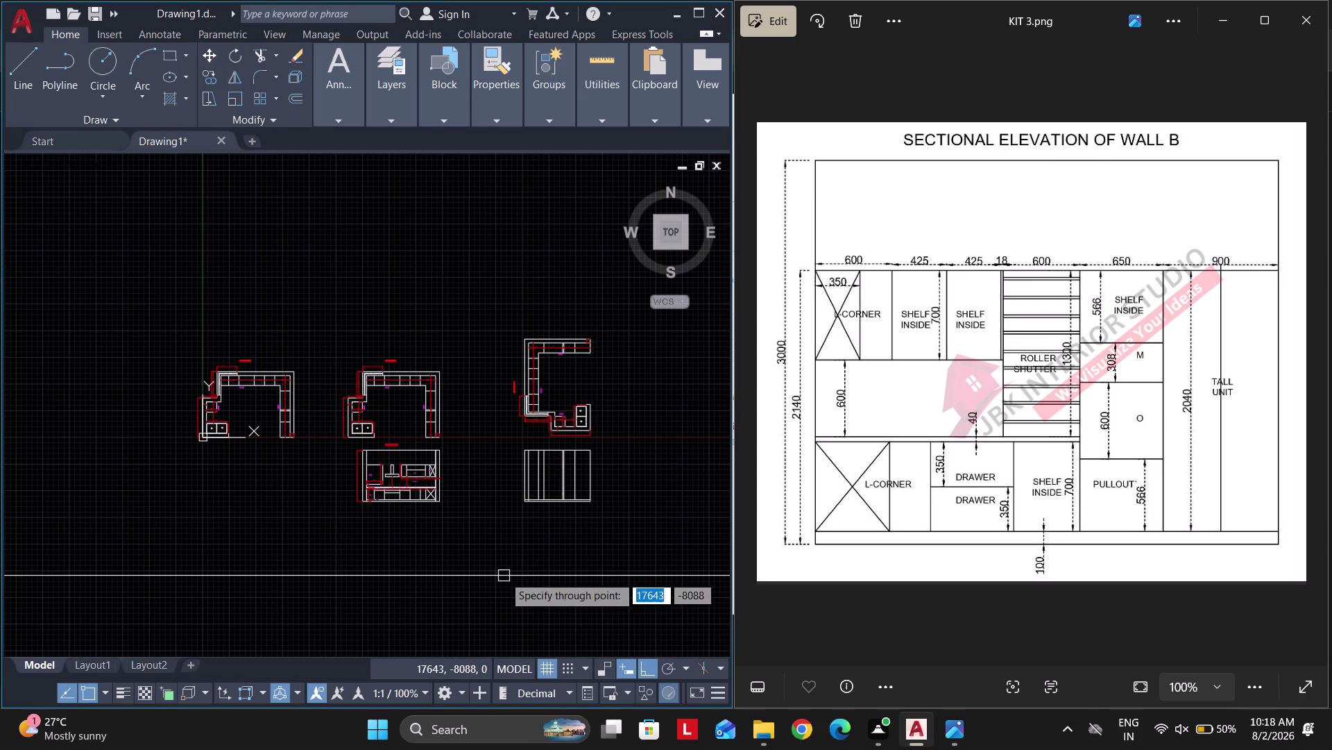
scroll(up, 3)
key(Escape)
scroll(down, 3)
scroll(up, 3)
middle_drag(557, 390, 452, 392)
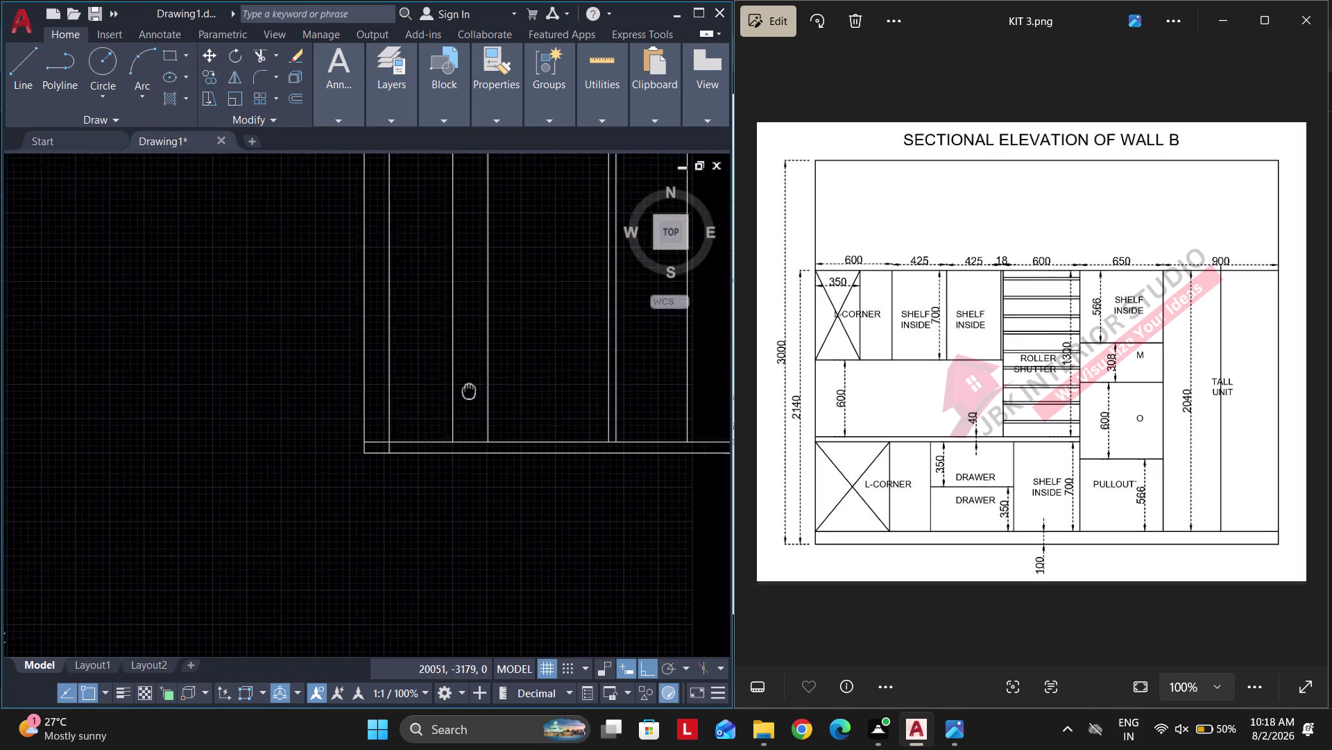
middle_drag(453, 392, 417, 396)
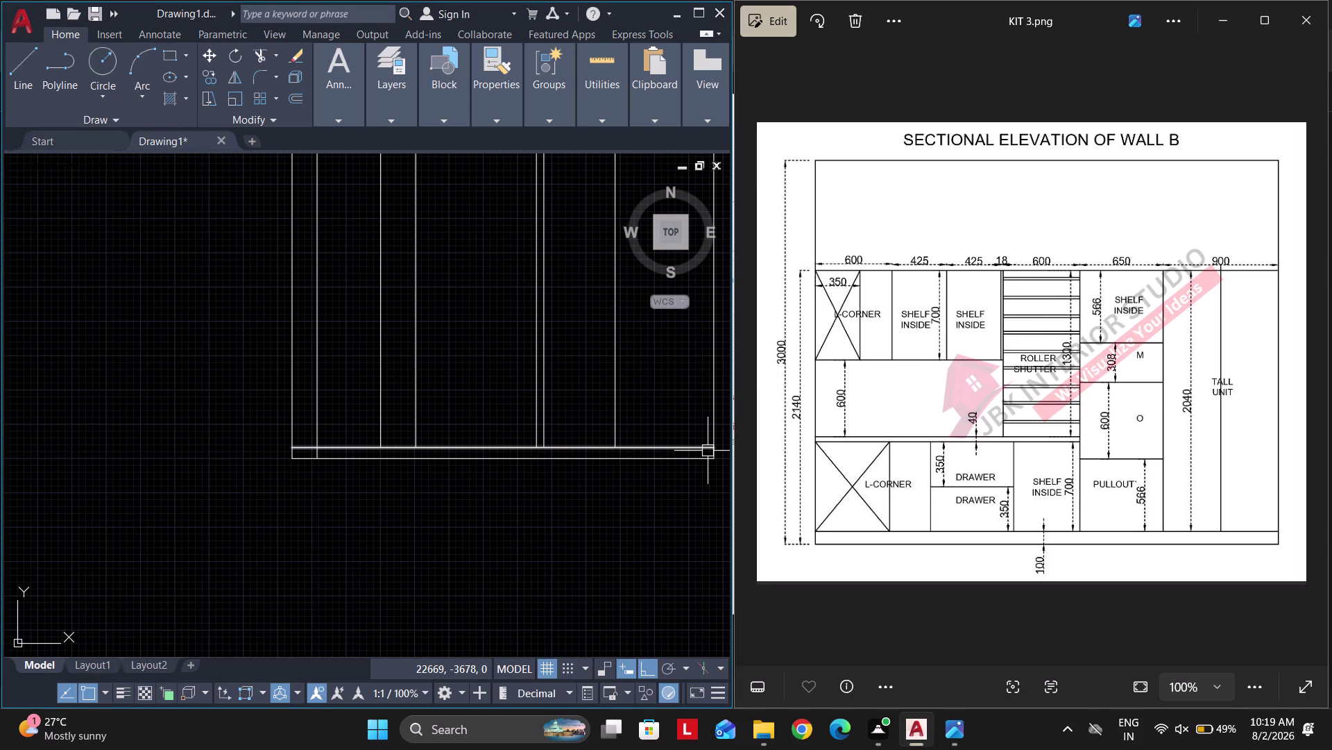
middle_drag(412, 443, 372, 443)
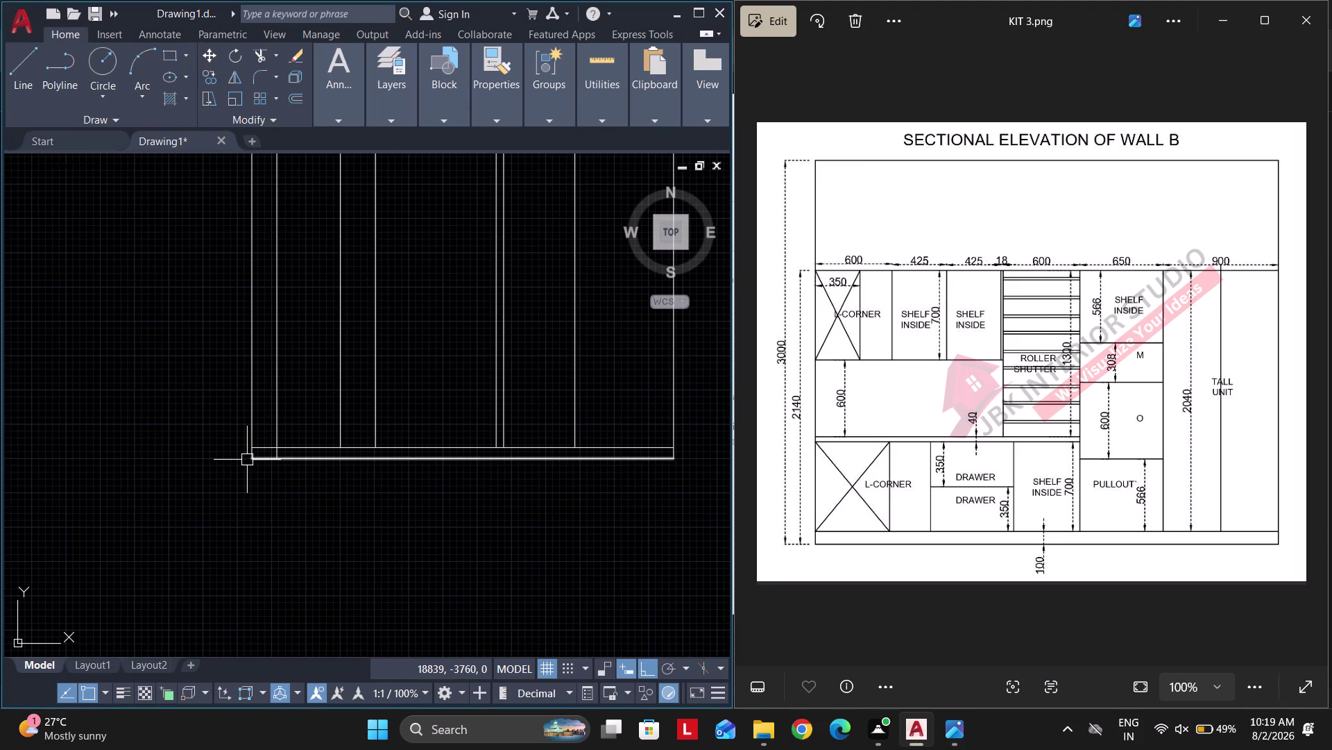
Offset the base line 700 upward for the counter-top height.
text(O 700)
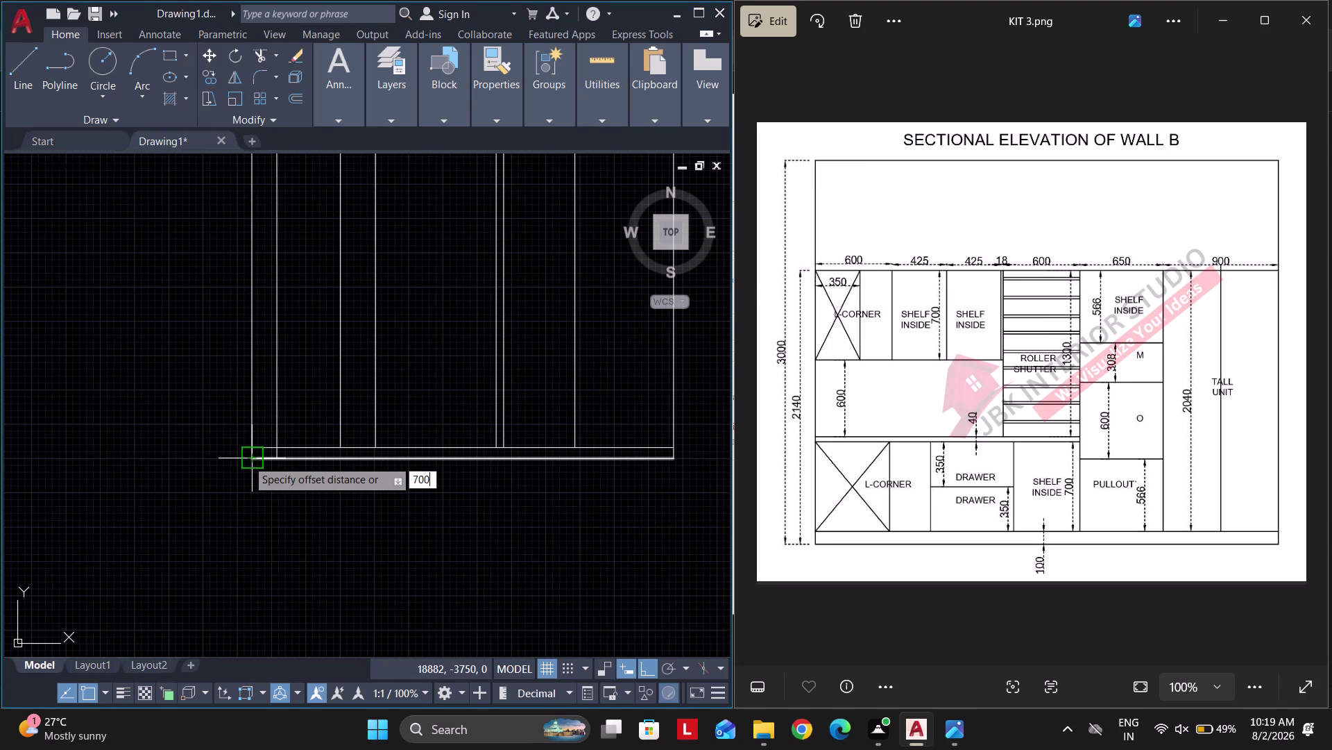
key(Return)
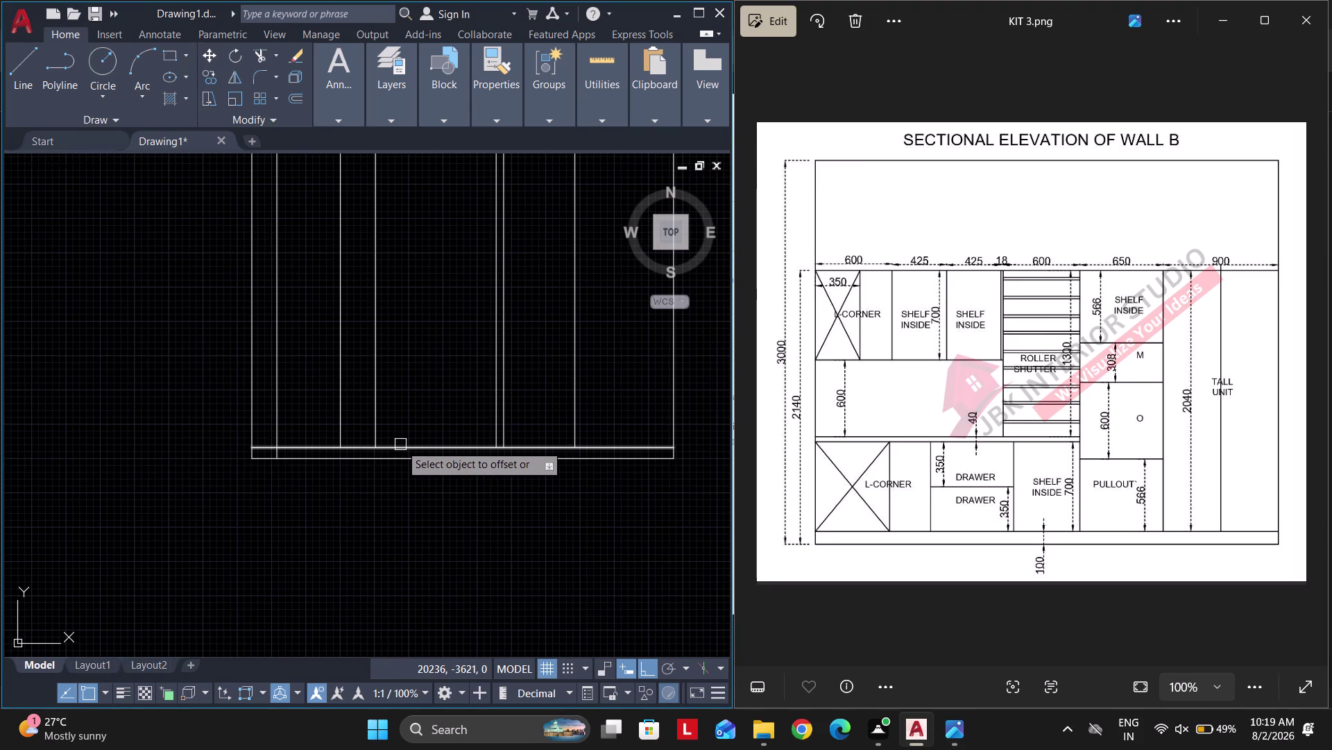
click(401, 444)
click(444, 333)
key(Escape)
Trim an excess segment near the new 700 mm line.
text(TR)
key(space)
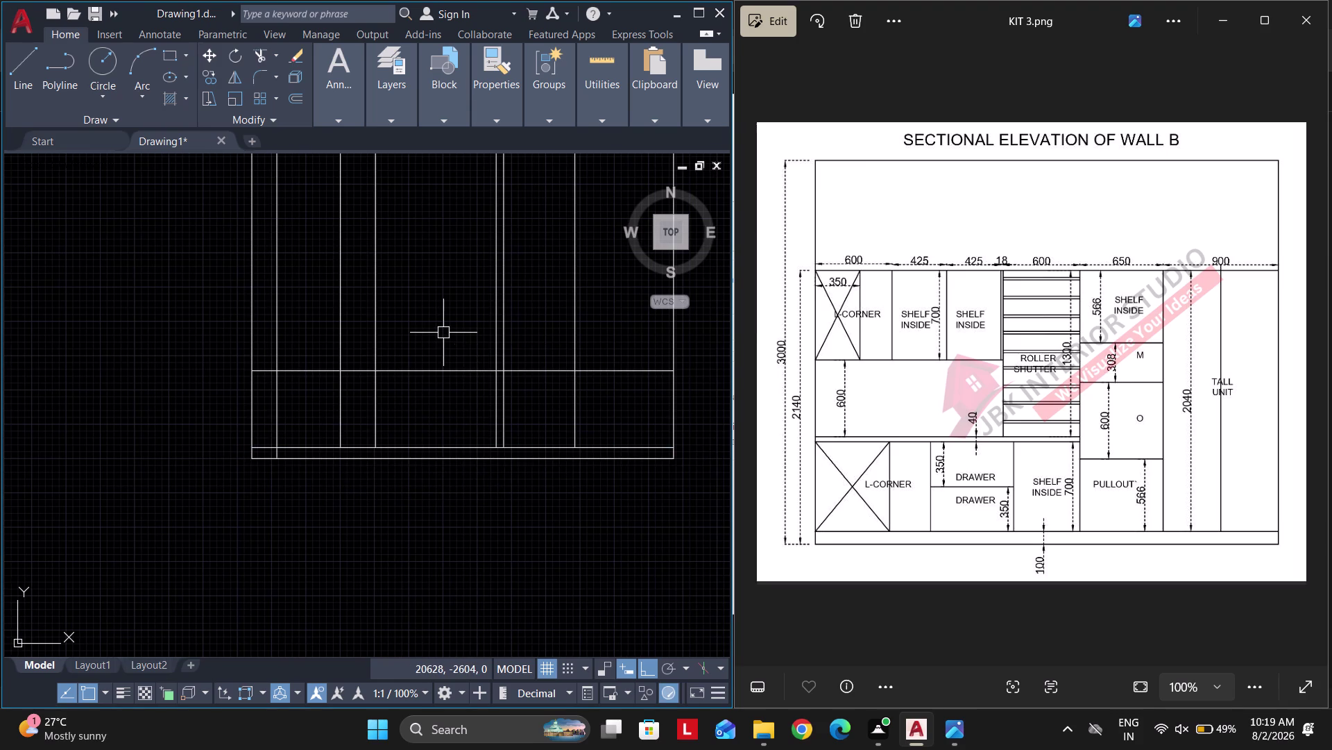
click(265, 371)
scroll(up, 3)
scroll(down, 3)
scroll(down, 3)
scroll(up, 3)
key(Escape)
key(Escape)
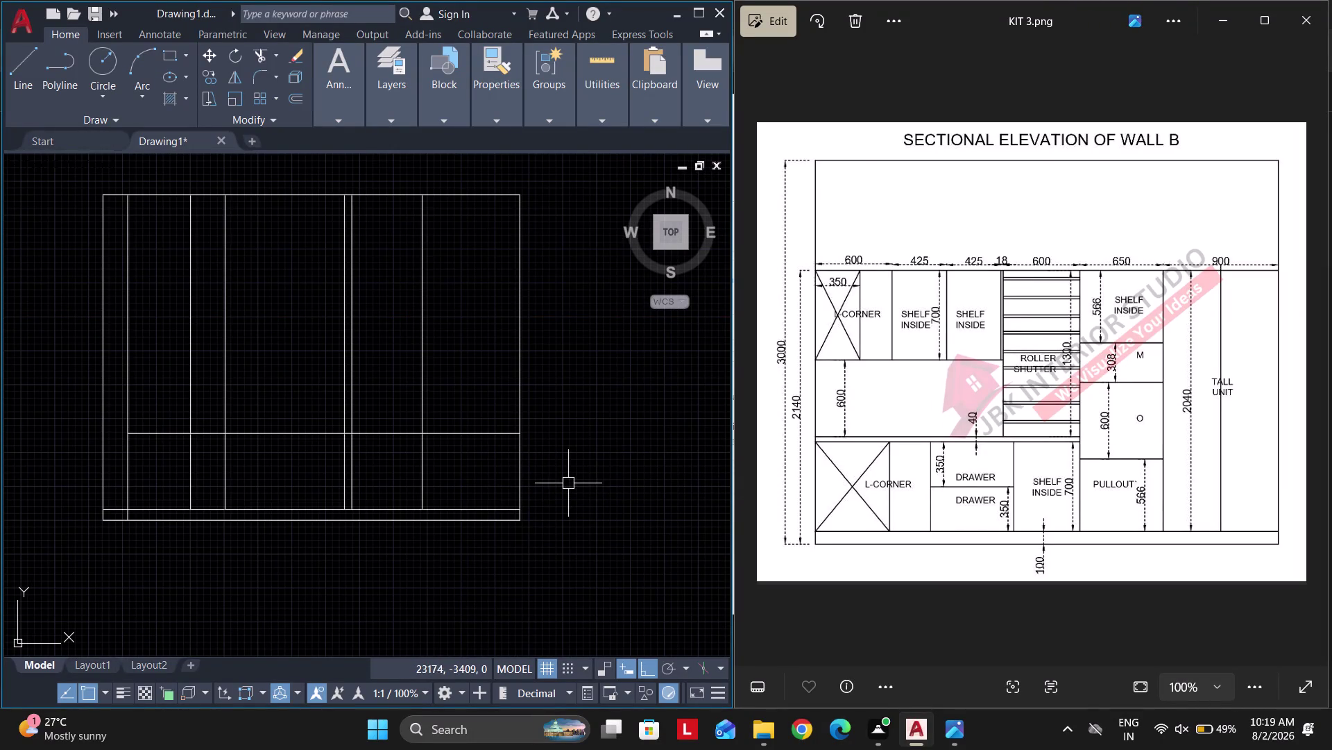
key(Escape)
Offset the 700 mm line 40 upward to form the counter-top thickness.
text(O)
key(space)
text(40)
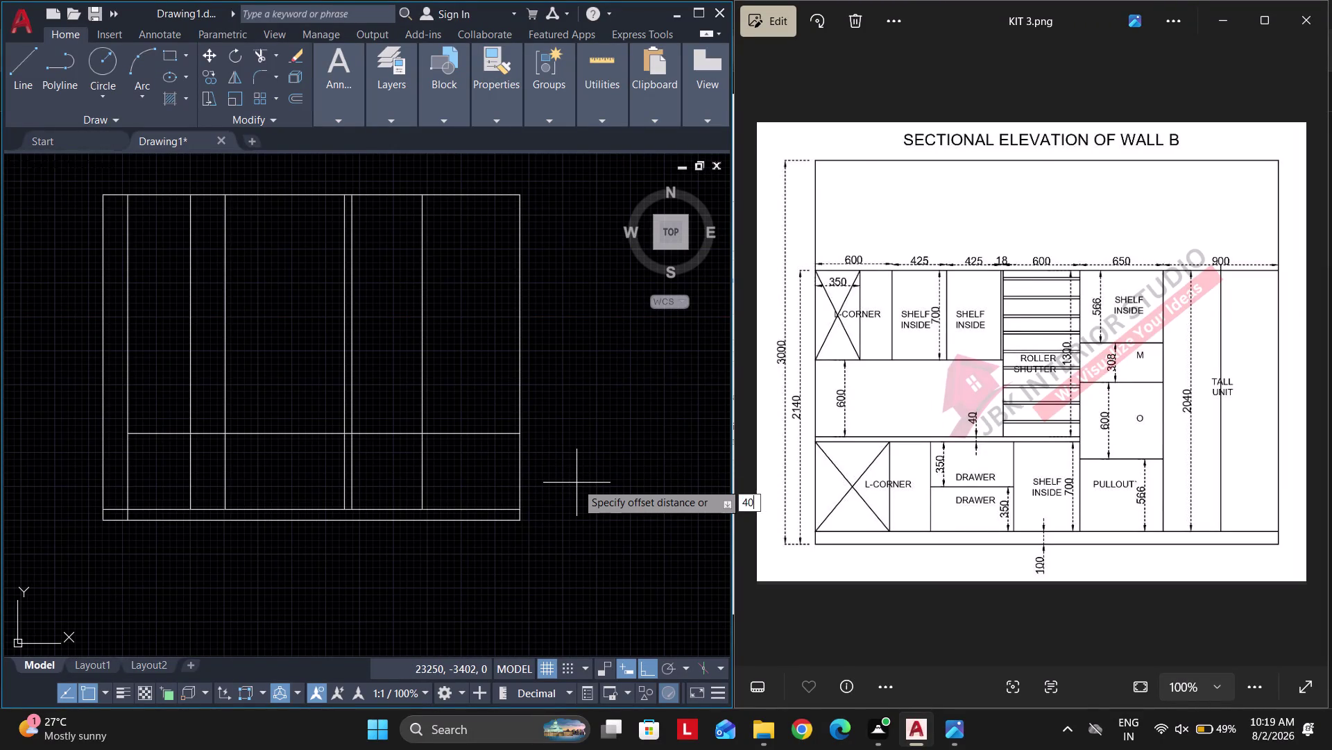
key(Return)
click(475, 431)
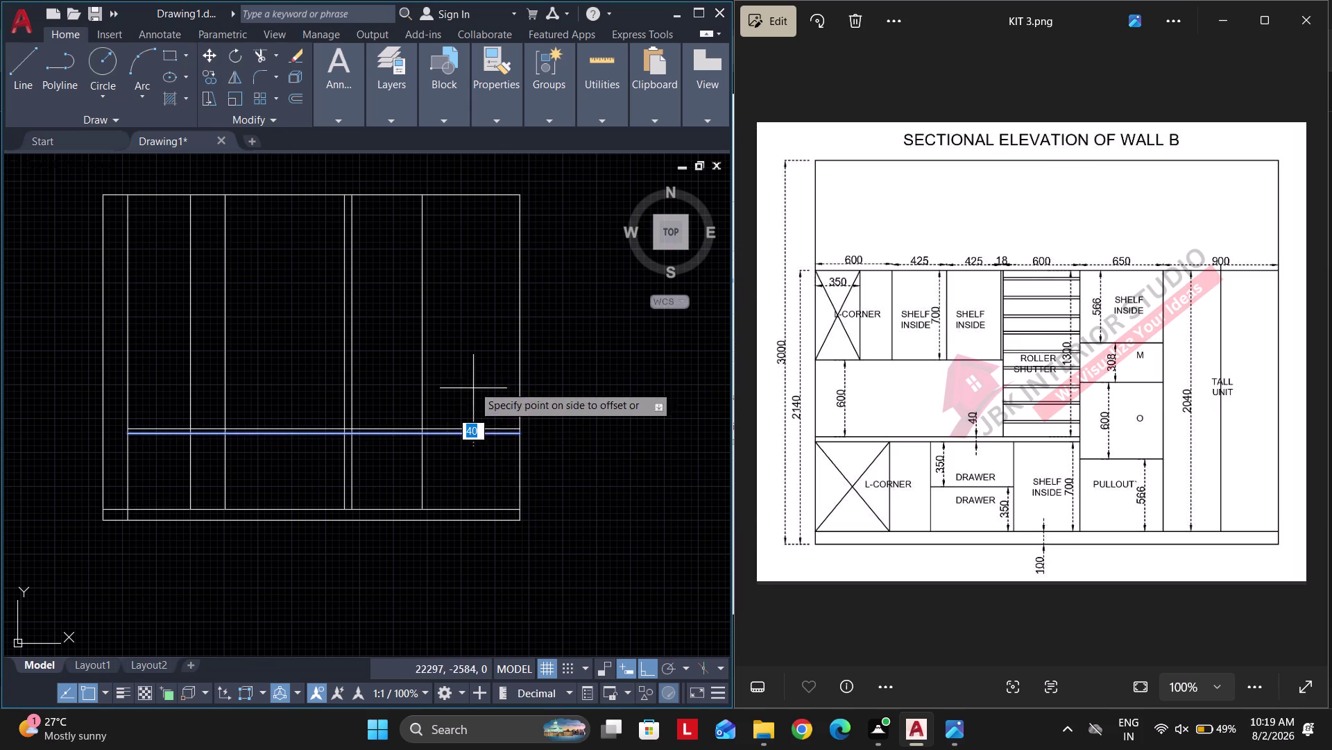
click(473, 385)
key(Escape)
Trim the vertical divisions and excess segments around the counter-top lines.
text(TR)
key(space)
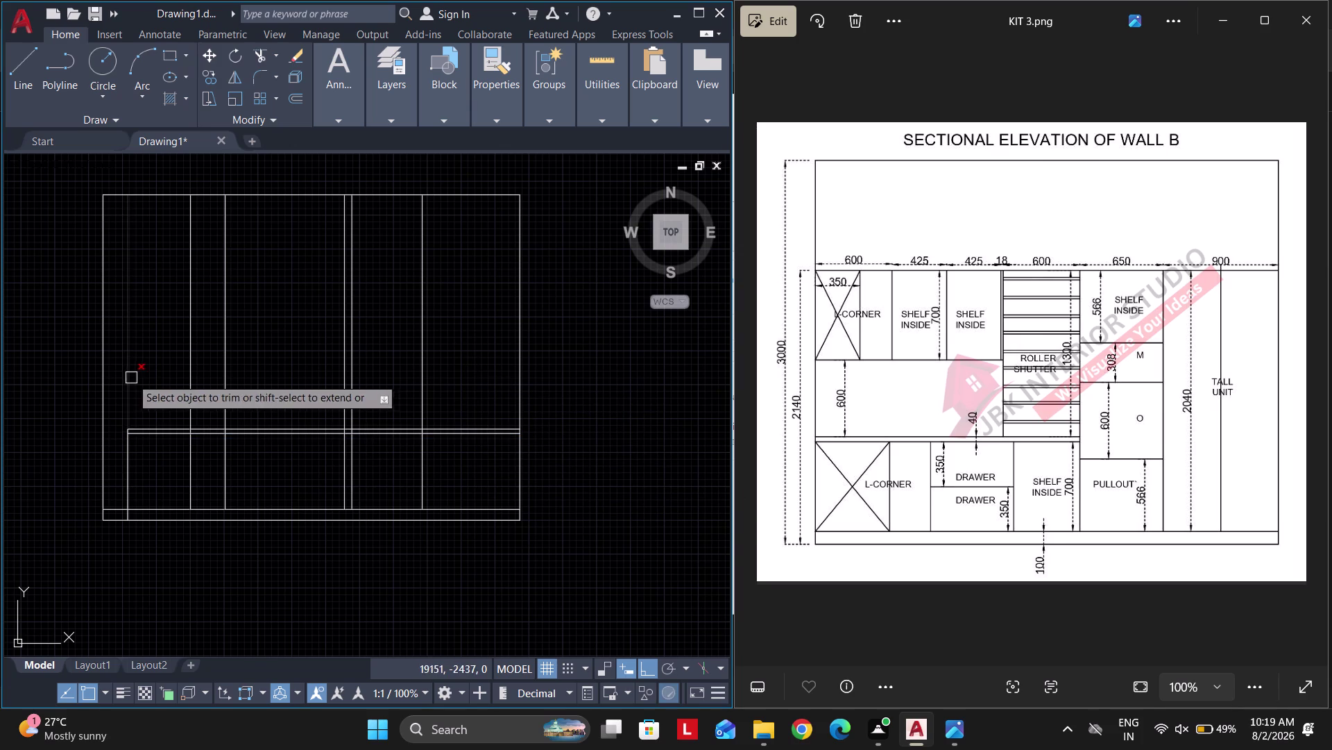
drag(140, 377, 211, 379)
drag(211, 378, 471, 376)
key(Escape)
scroll(up, 3)
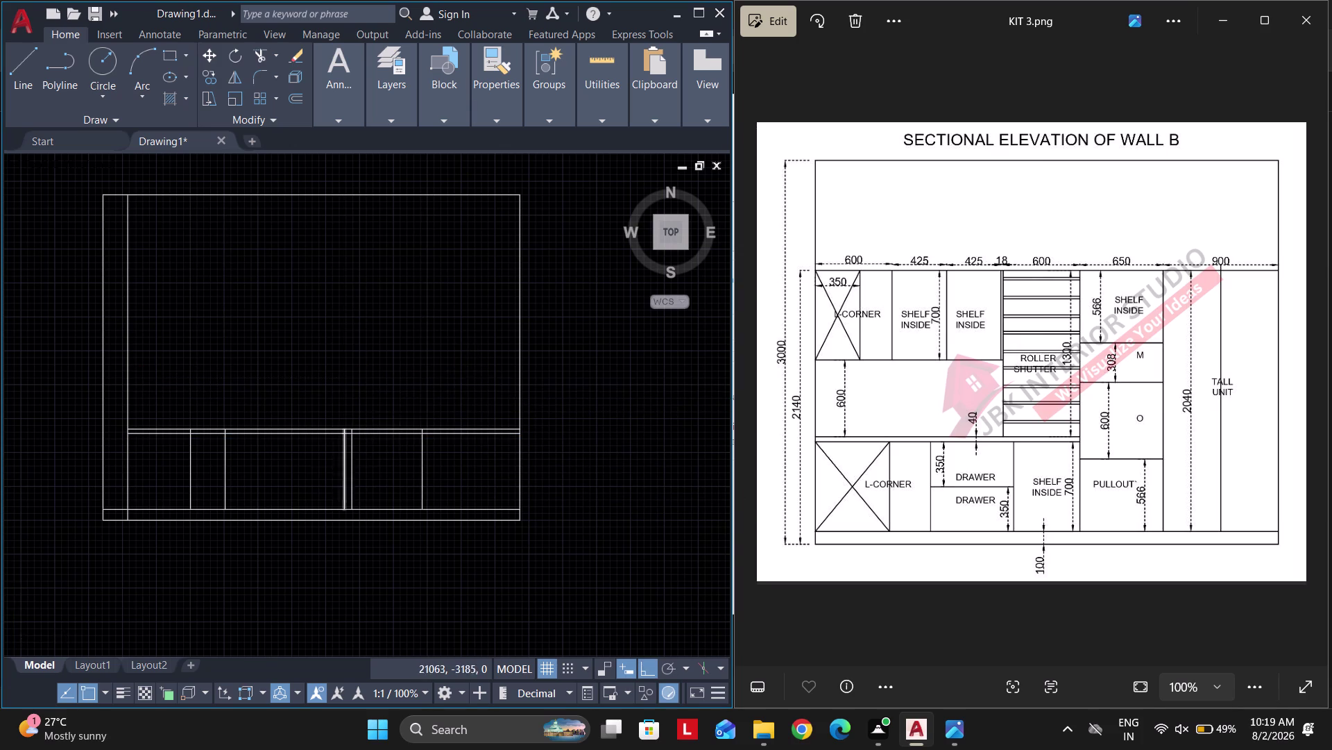
key(space)
scroll(up, 3)
click(129, 425)
click(413, 425)
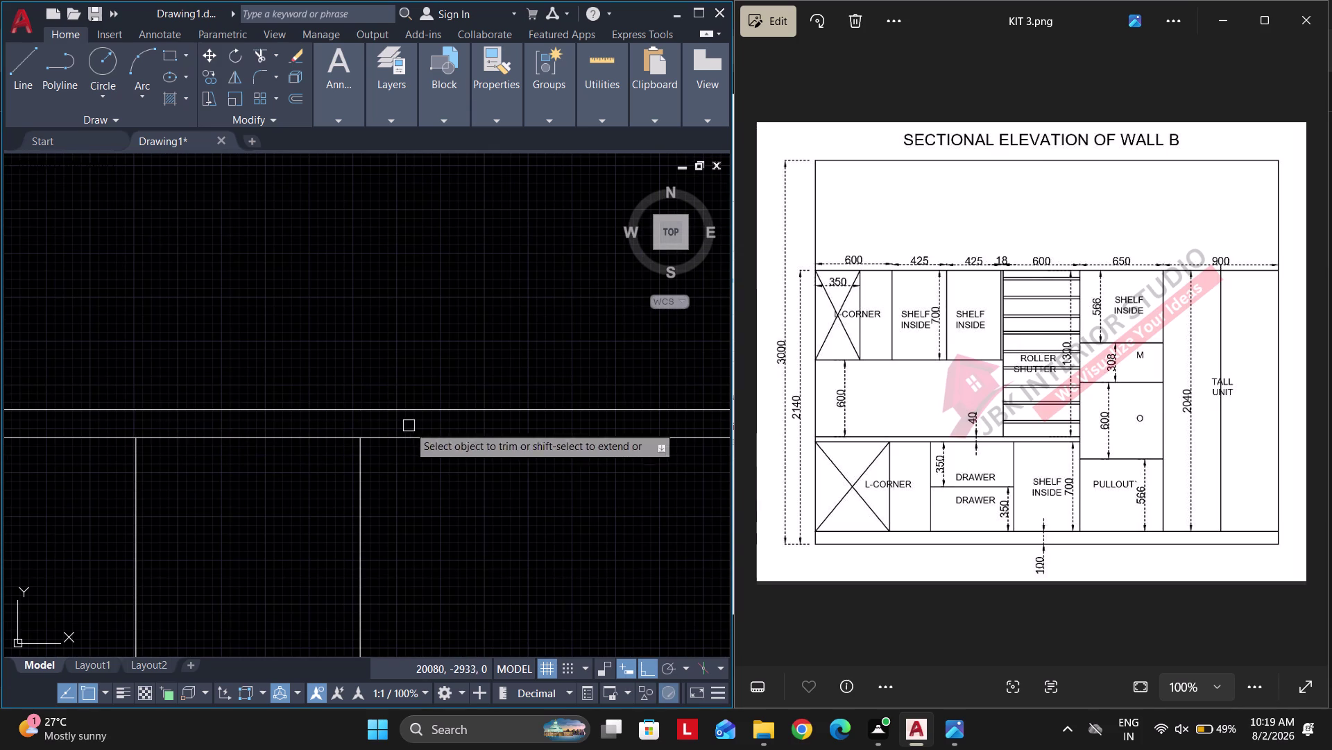
Trim the excess line ends along the base cabinet row.
middle_drag(519, 445, 0, 447)
click(497, 422)
click(605, 430)
scroll(down, 3)
scroll(up, 3)
click(526, 415)
key(Escape)
scroll(down, 3)
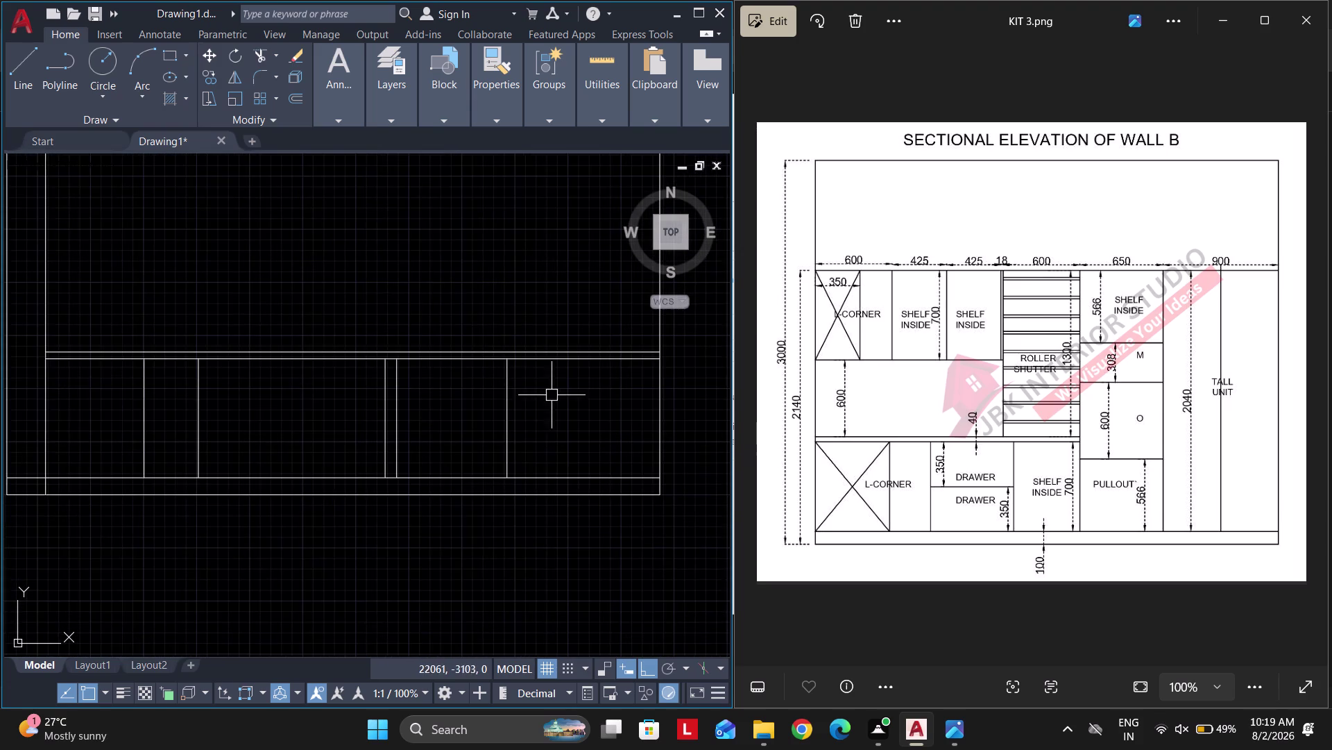
Draw the first diagonal across the leftmost base cabinet, top-left to bottom-right corner.
middle_drag(515, 438, 561, 429)
key(Escape)
middle_drag(524, 438, 541, 439)
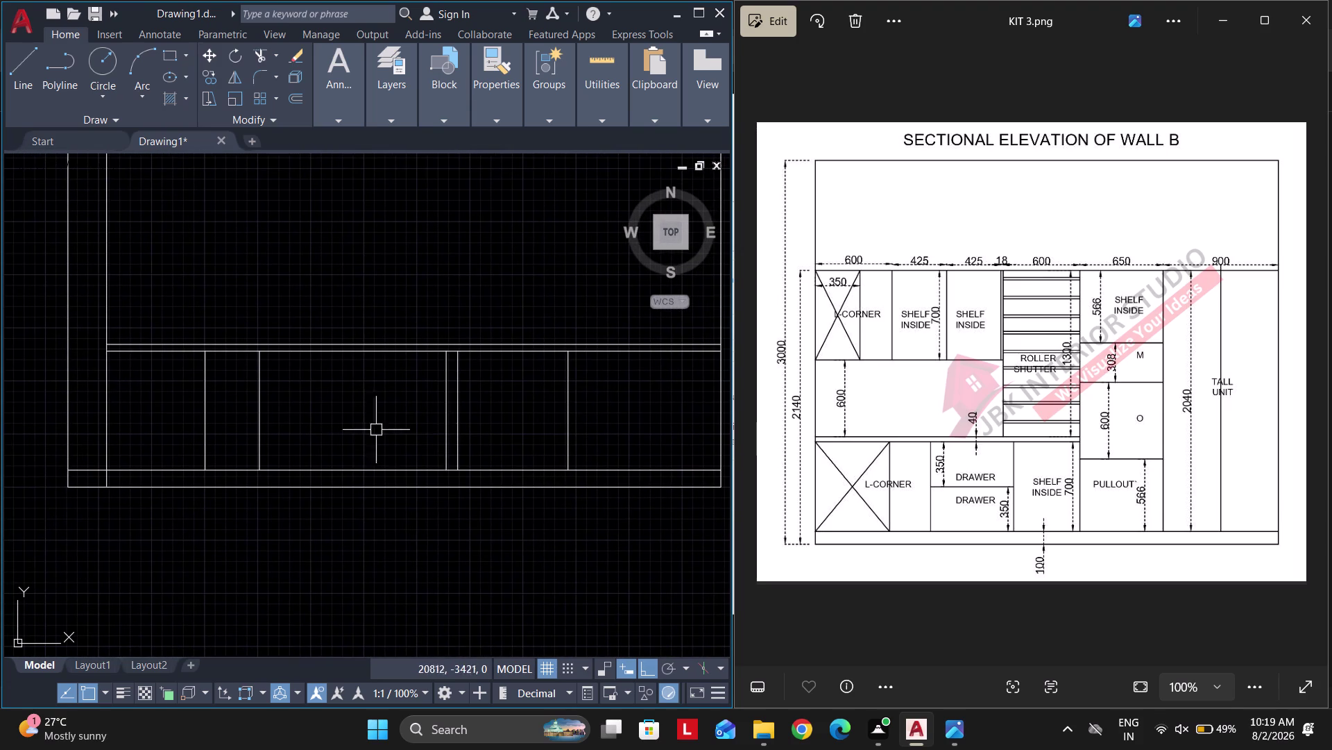
middle_drag(321, 422, 371, 433)
key(l)
key(space)
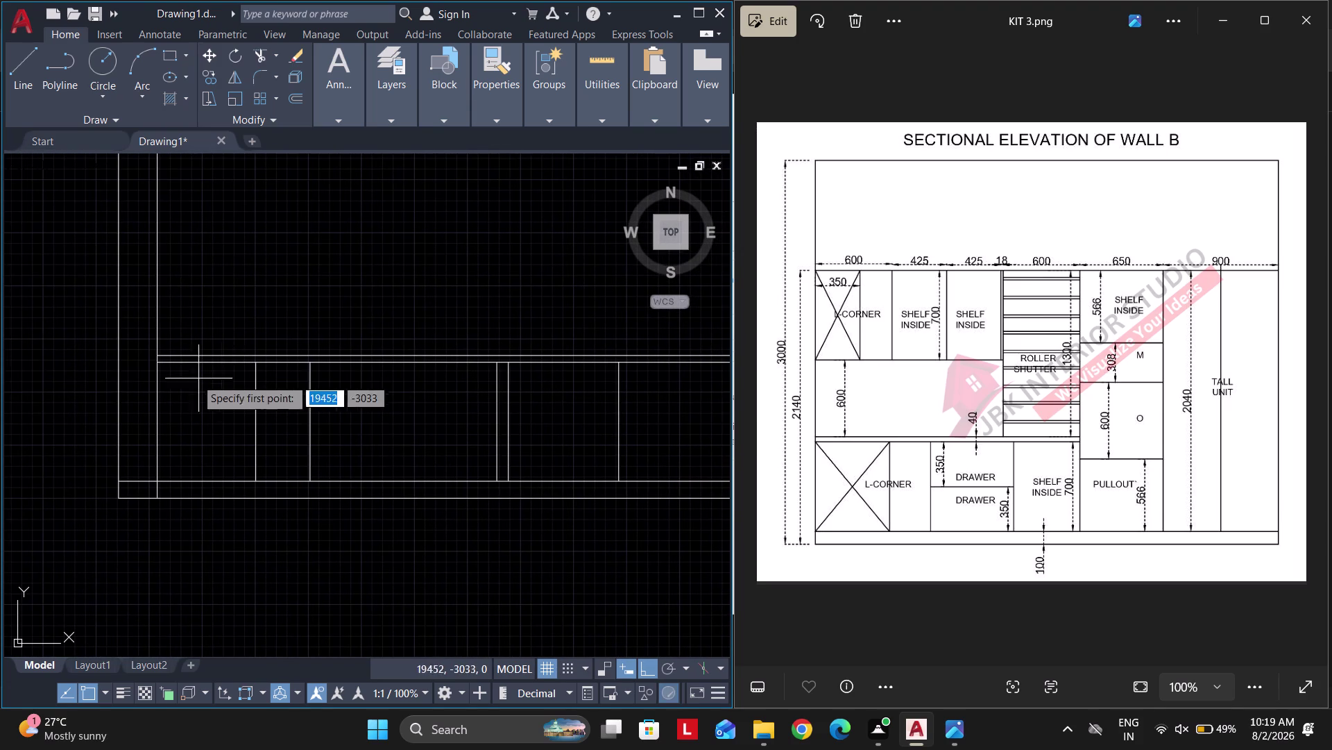
scroll(up, 3)
click(152, 352)
click(304, 532)
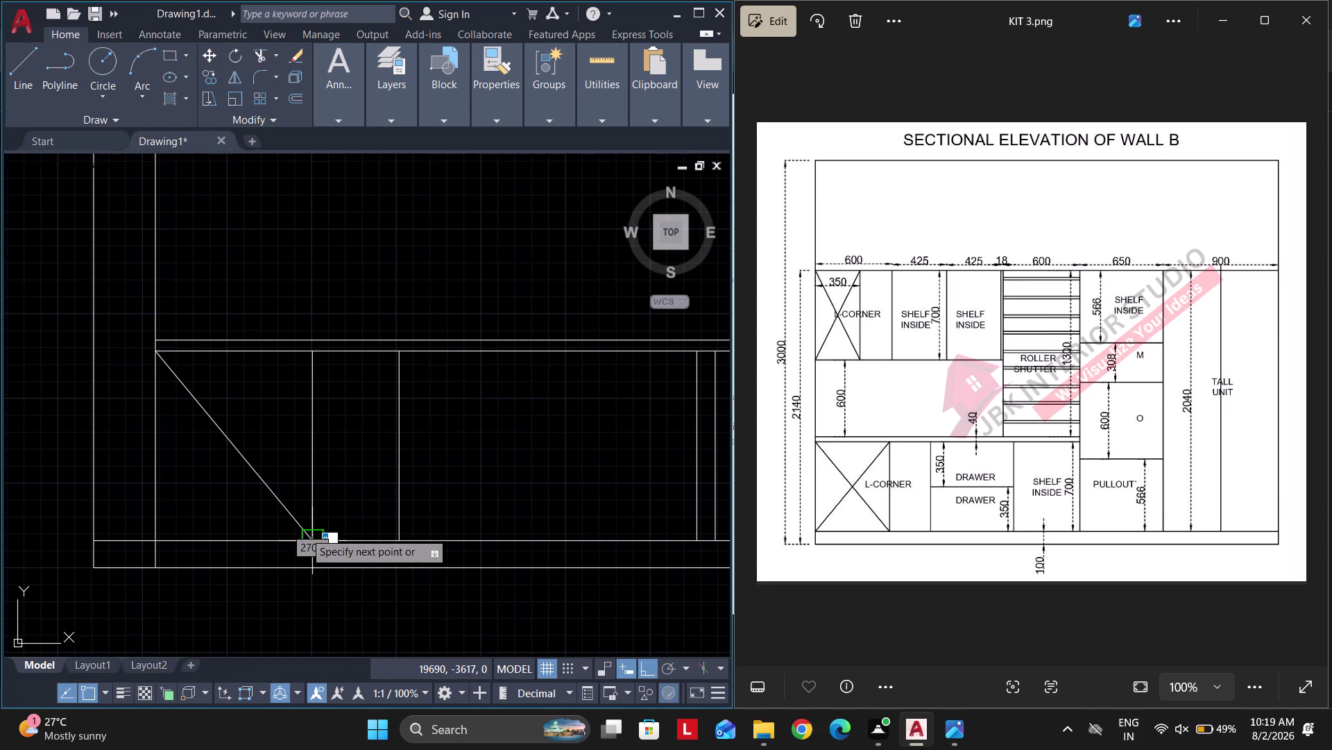
key(Escape)
Attempt the opposite diagonal across the cabinet, undo it, and restart LINE.
key(space)
click(310, 356)
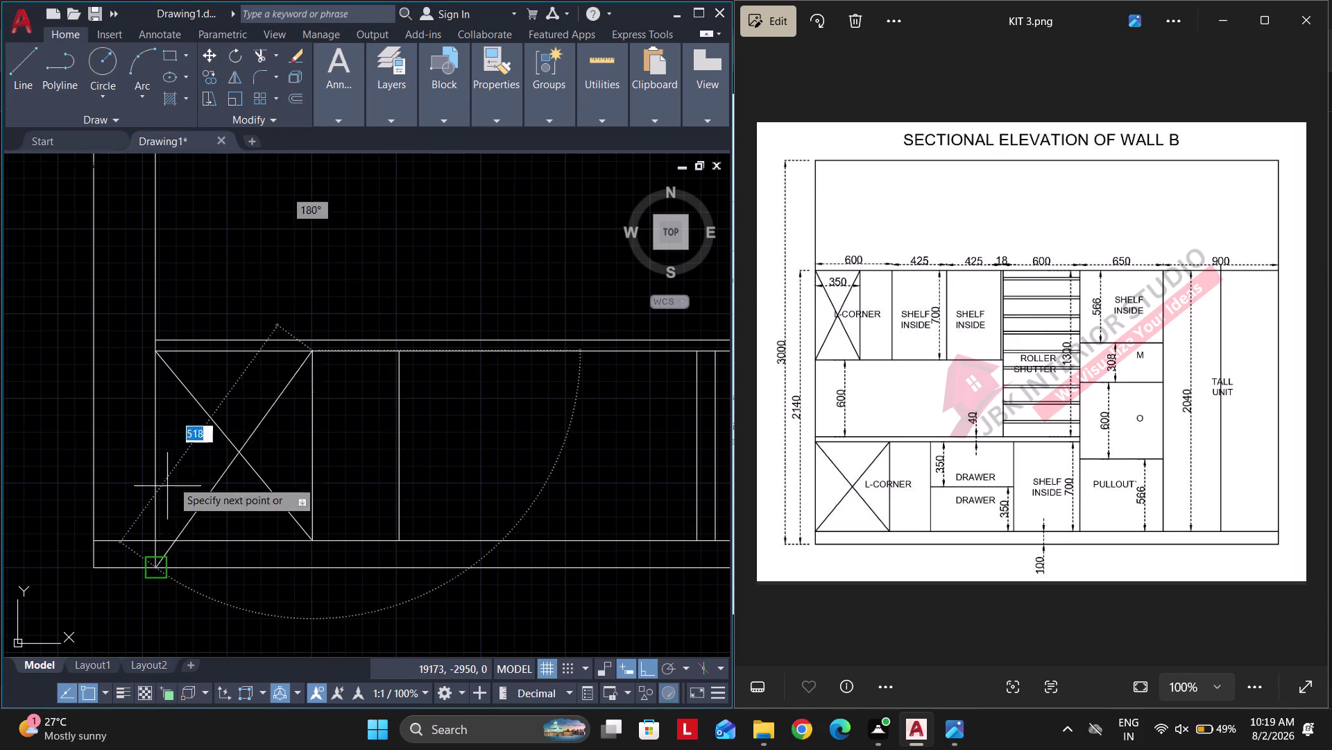
click(158, 539)
key(ctrl+z)
scroll(up, 3)
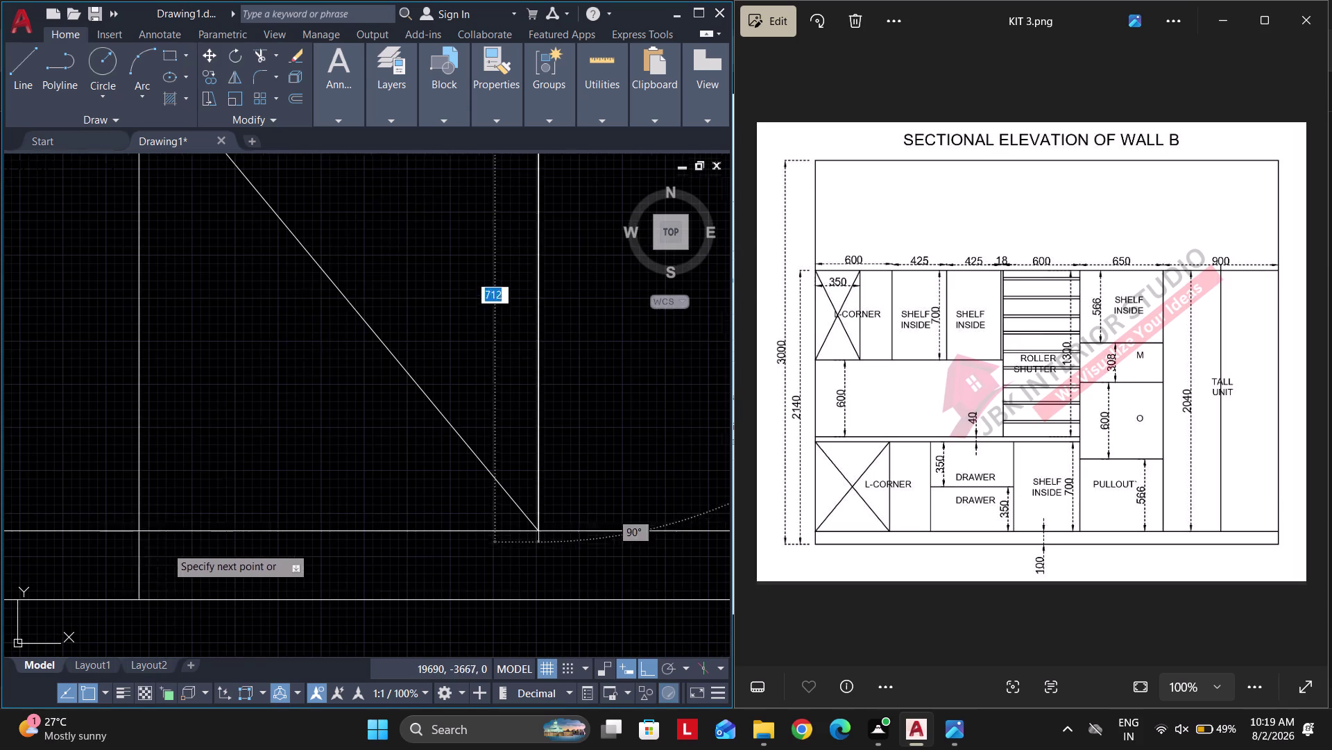
key(Escape)
key(space)
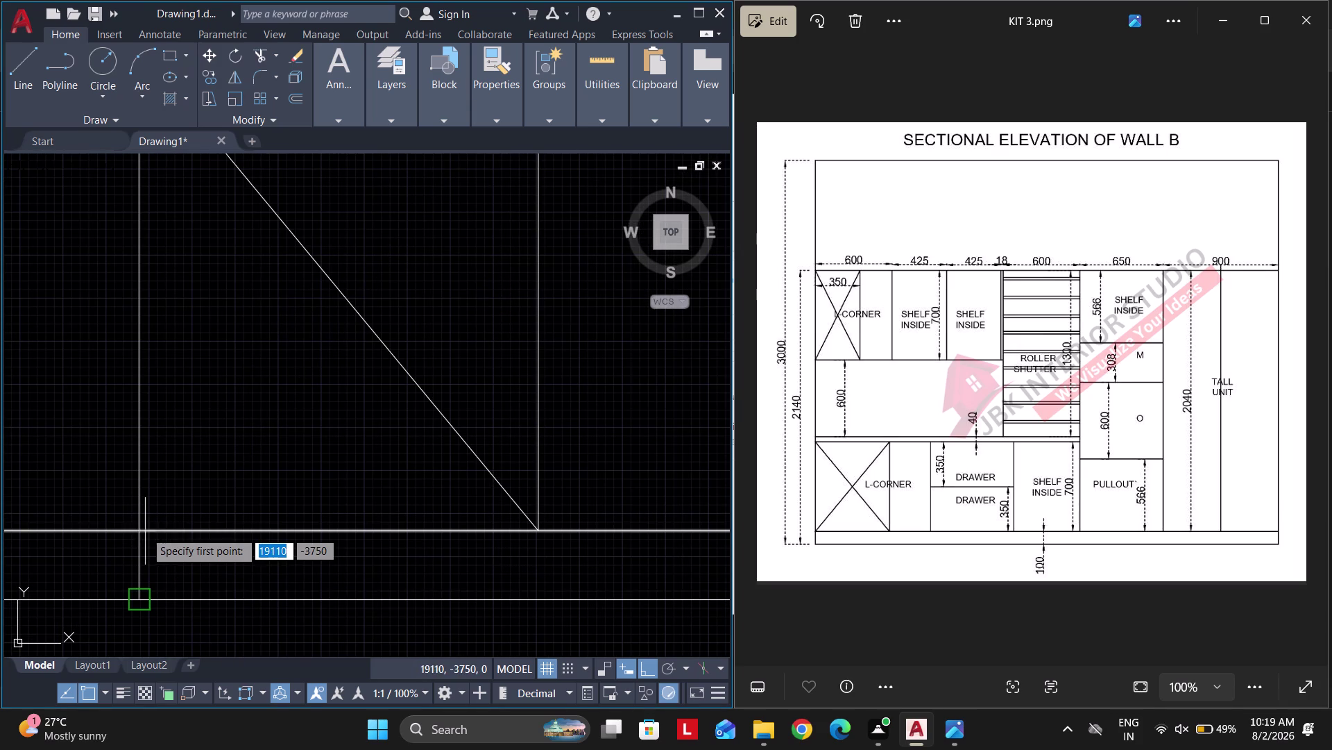
click(107, 687)
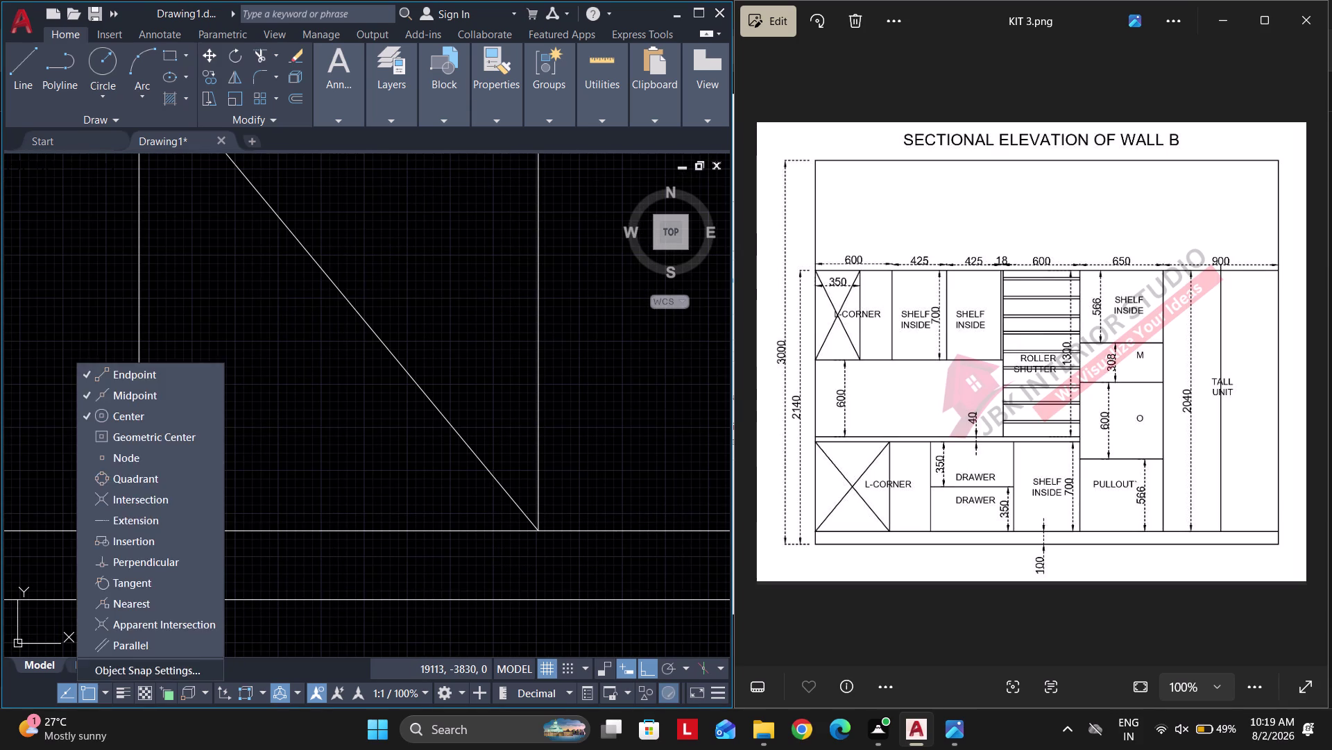
Enable the Nearest object snap in Object Snap Settings.
click(117, 671)
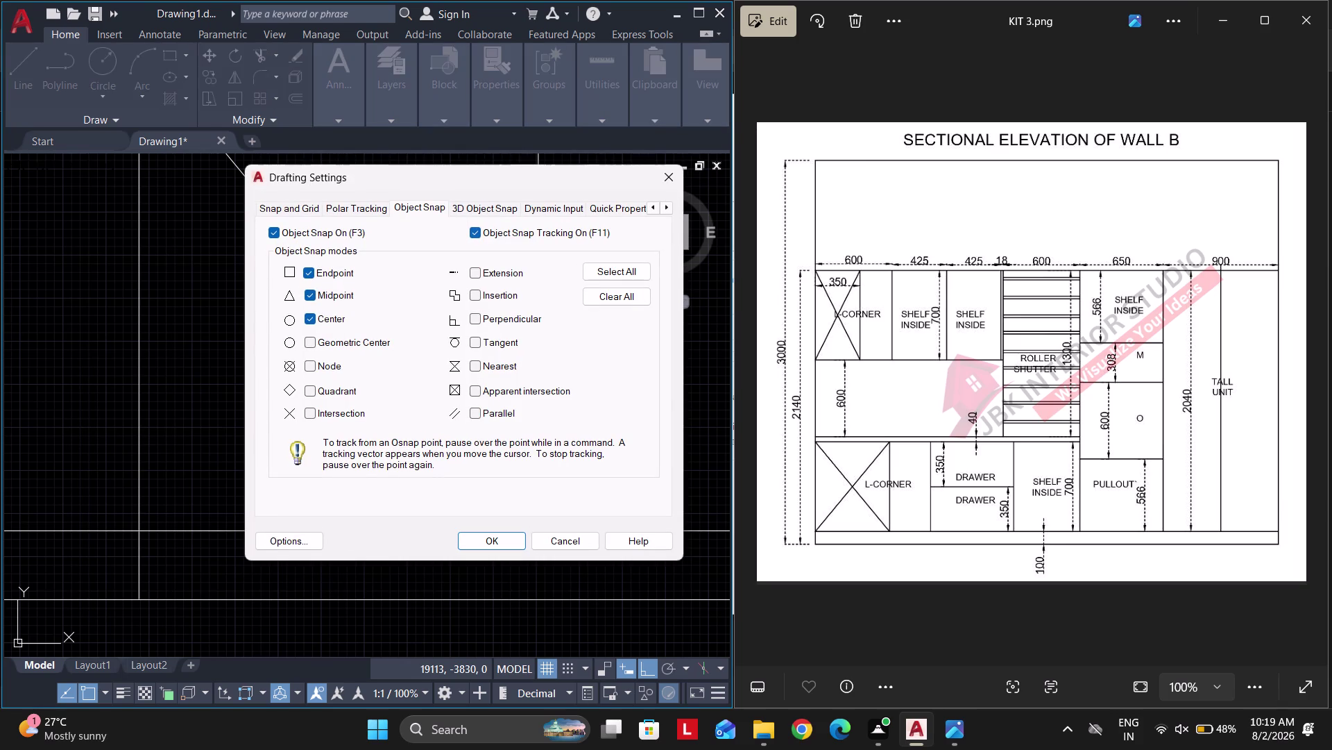
click(609, 267)
click(490, 540)
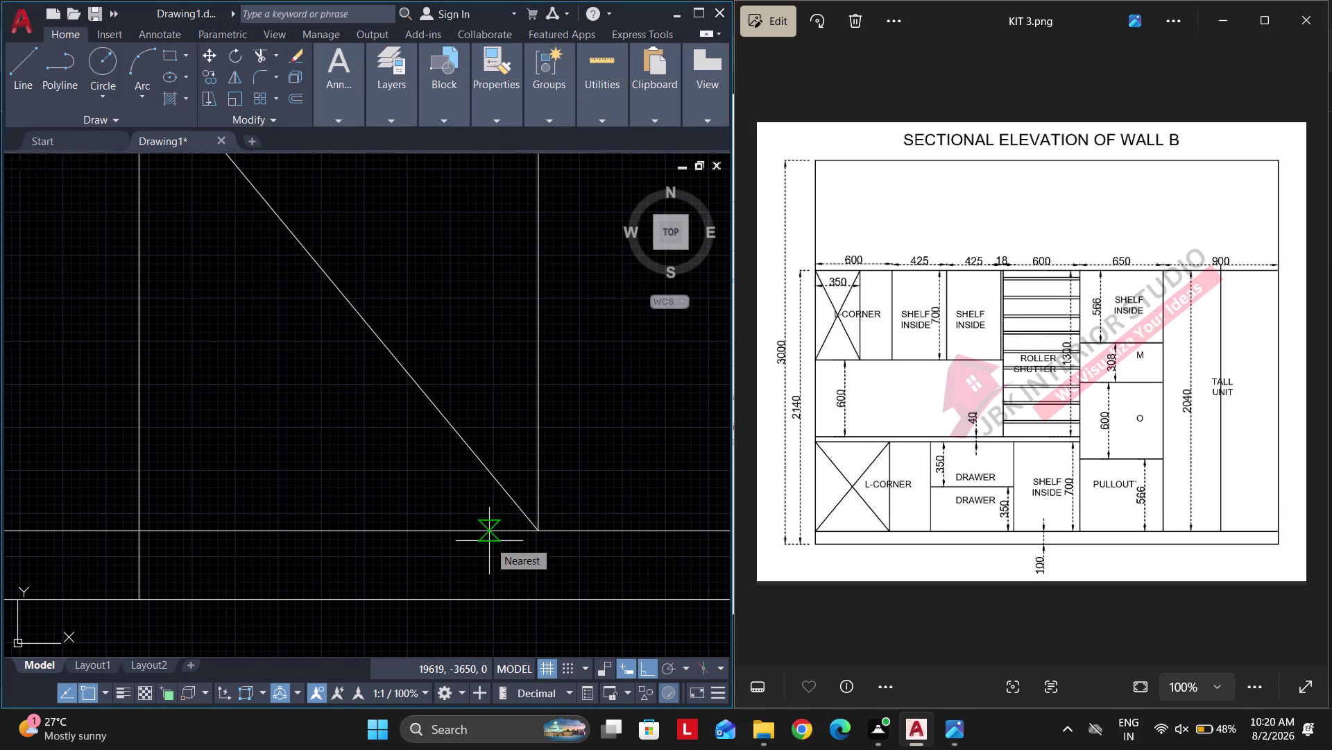
Draw the second diagonal from the cabinet's bottom-left edge to its top-right corner.
click(140, 532)
scroll(down, 3)
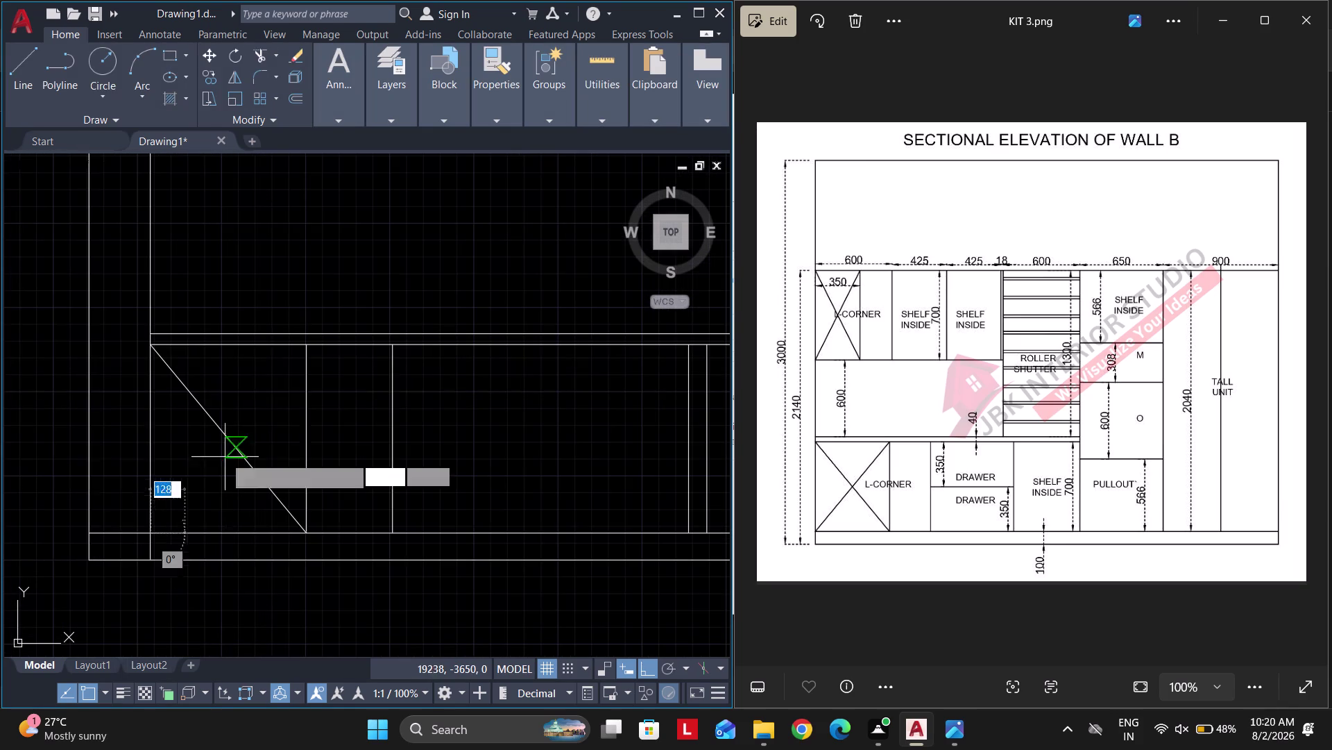
click(309, 336)
key(Escape)
key(Escape)
key(Escape)
middle_drag(354, 400, 295, 391)
key(Escape)
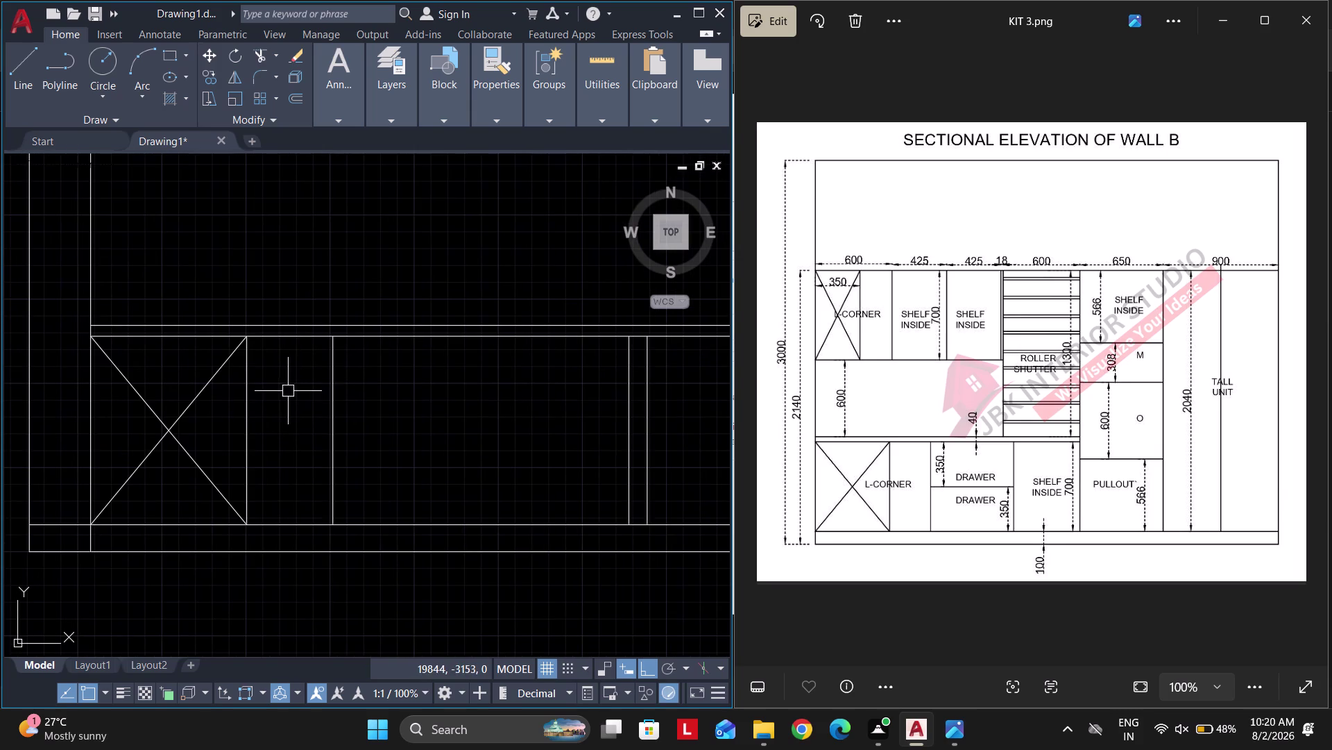
key(Escape)
middle_drag(377, 432, 367, 432)
key(Escape)
Pan along the Wall B elevation, starting and then cancelling a LINE command.
scroll(down, 3)
middle_drag(286, 421, 509, 459)
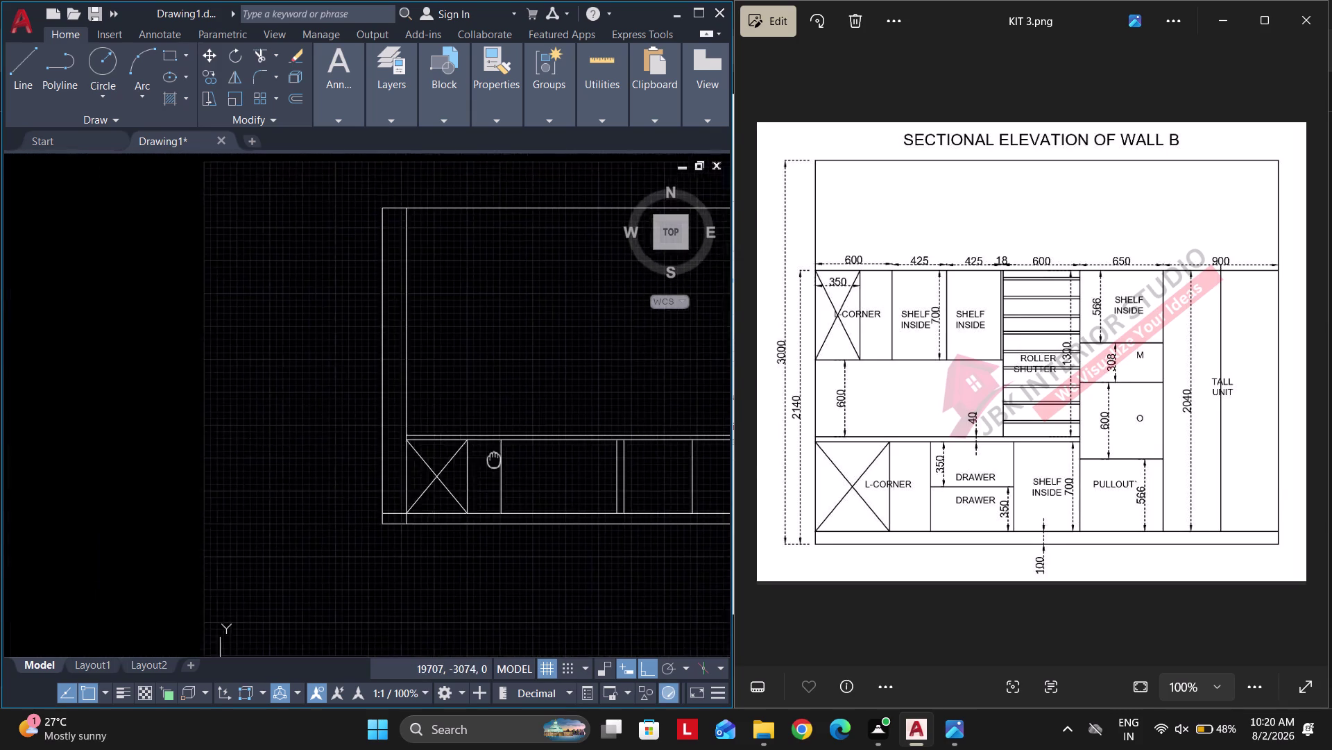
middle_drag(509, 459, 520, 465)
scroll(down, 3)
middle_drag(537, 462, 488, 456)
middle_drag(591, 497, 497, 482)
scroll(up, 3)
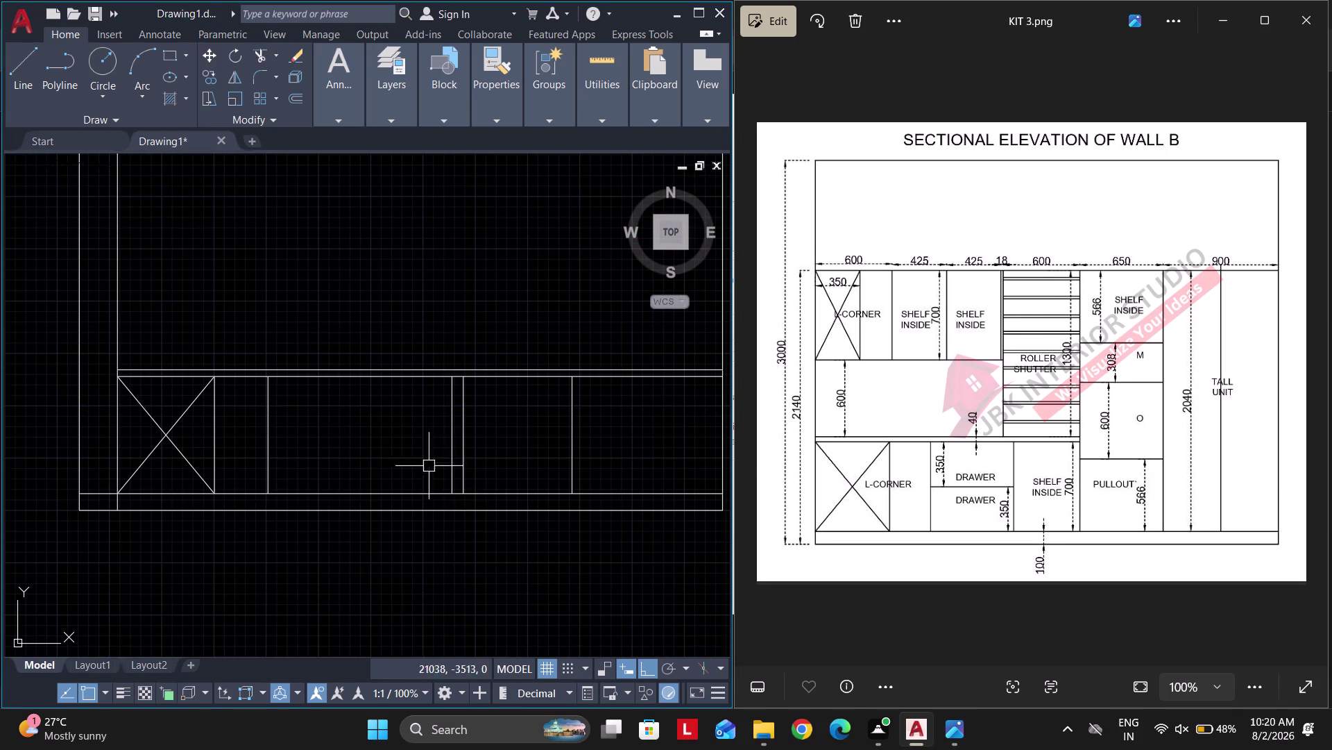
key(Escape)
text(L)
key(space)
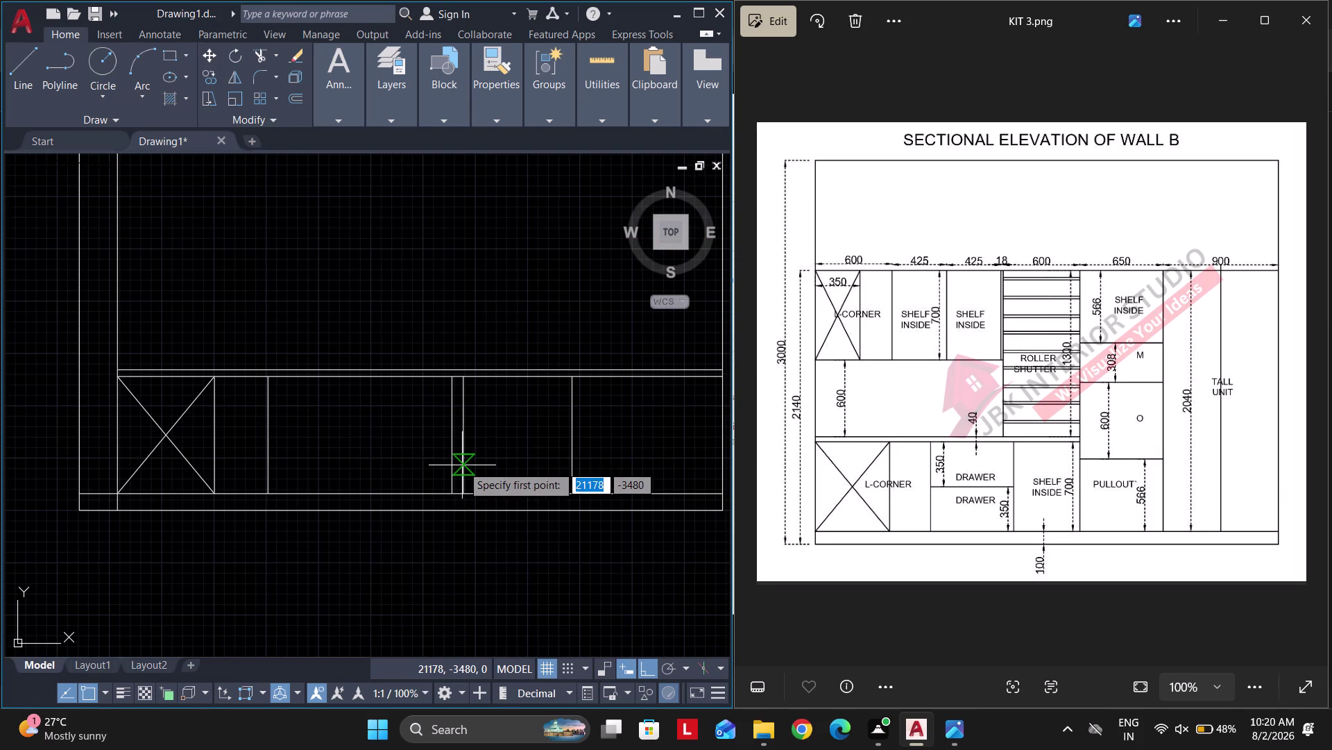
key(Escape)
scroll(down, 3)
key(Escape)
Pan to the drawn kitchen plan and zoom into Wall B's 1100 dimension.
middle_drag(405, 343, 394, 513)
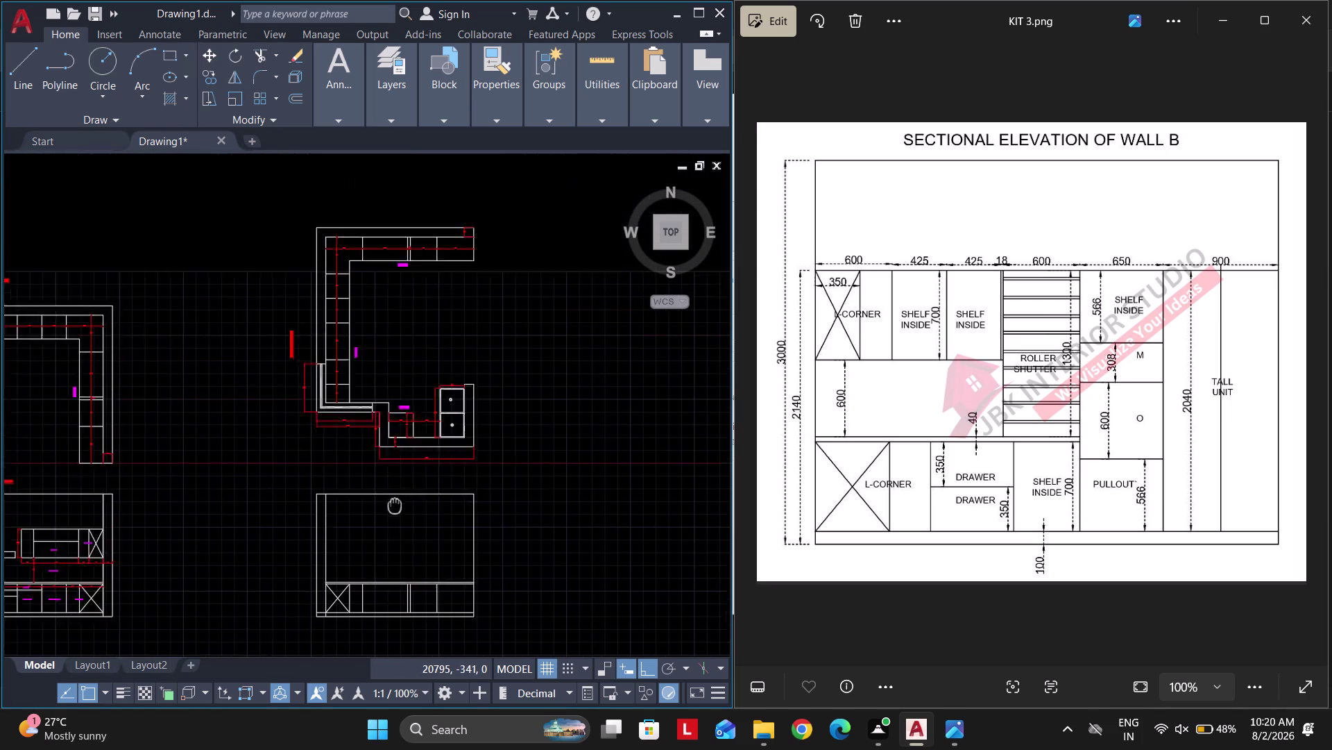
middle_drag(394, 513, 389, 536)
scroll(up, 3)
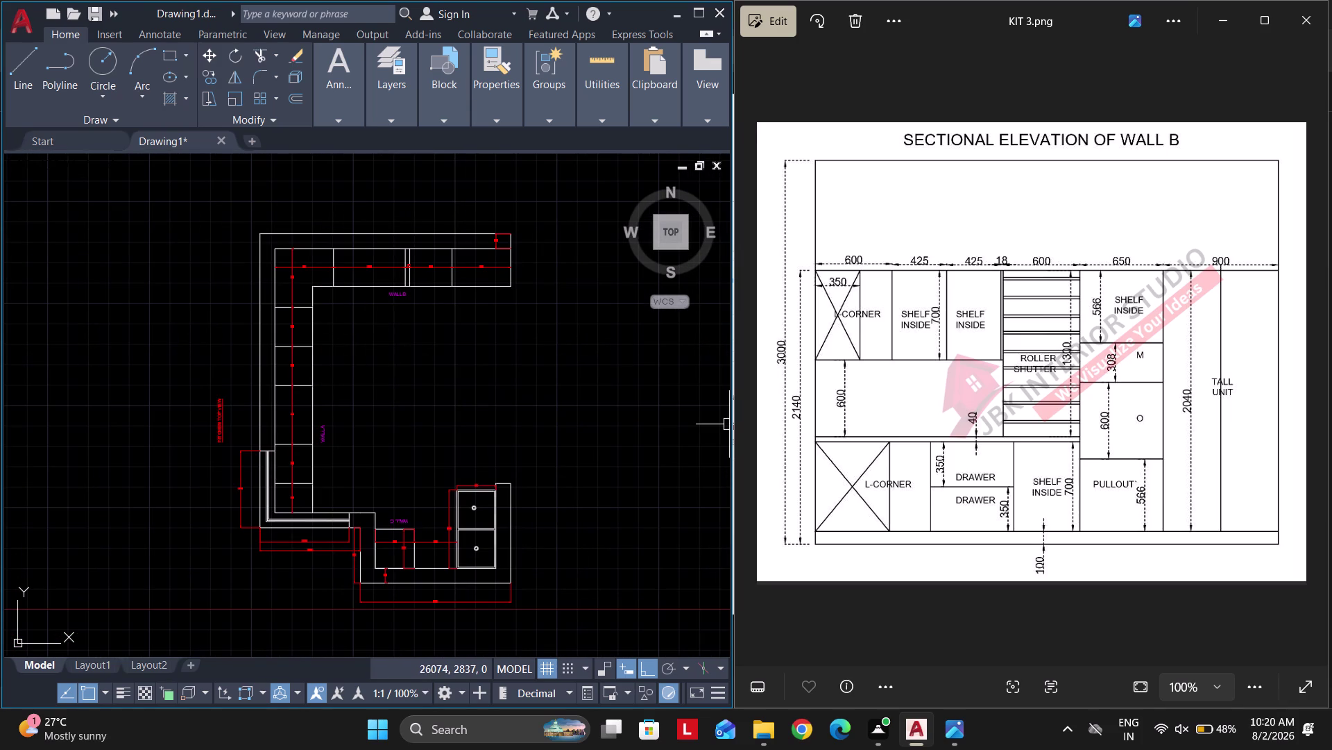
scroll(up, 3)
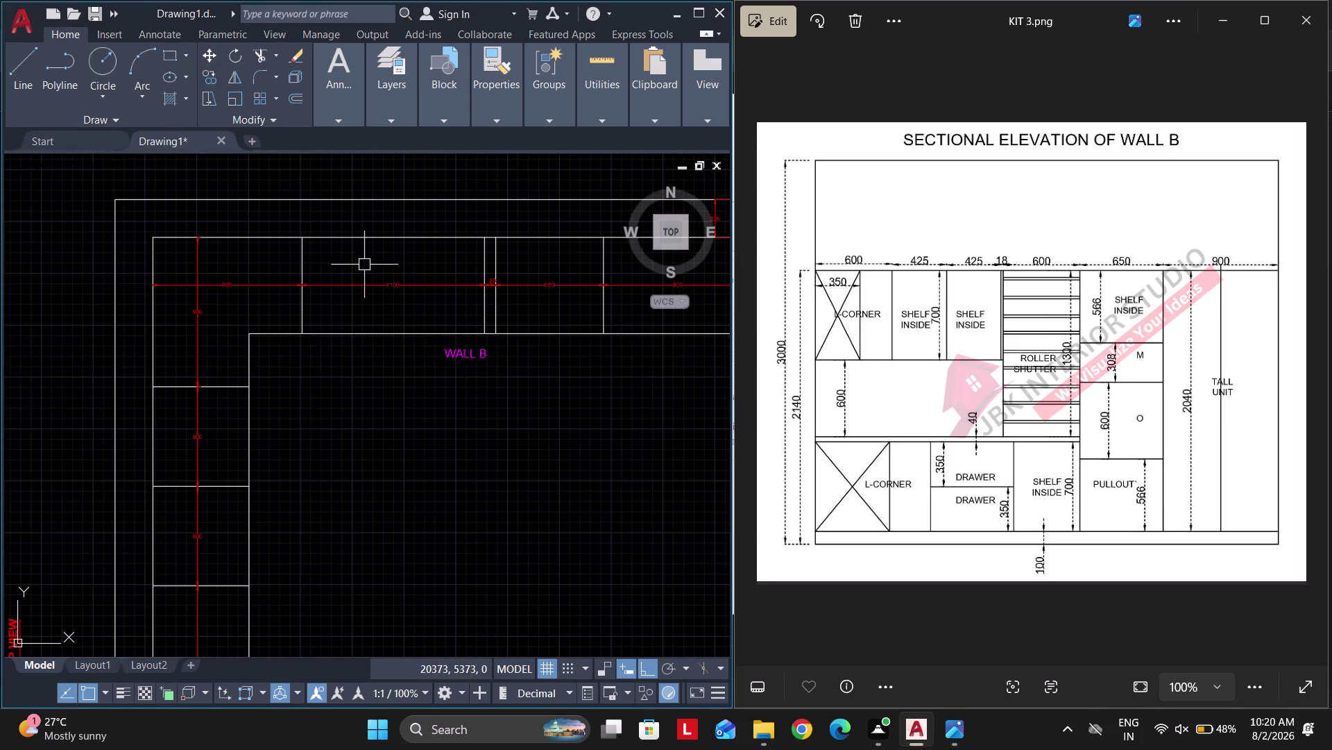
scroll(up, 3)
Open KIT 1.png in Photos, zoom into Wall B, then return to the elevation.
click(1331, 374)
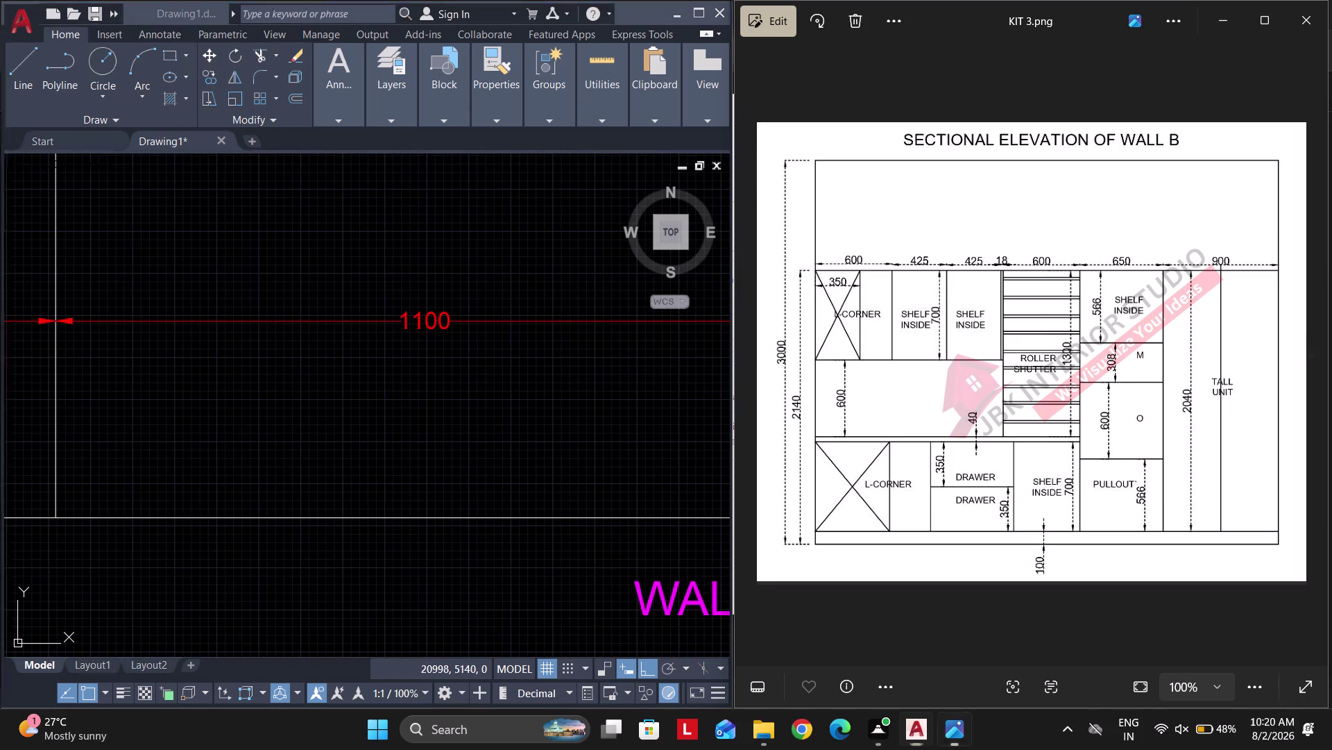
double_click(1307, 374)
scroll(up, 3)
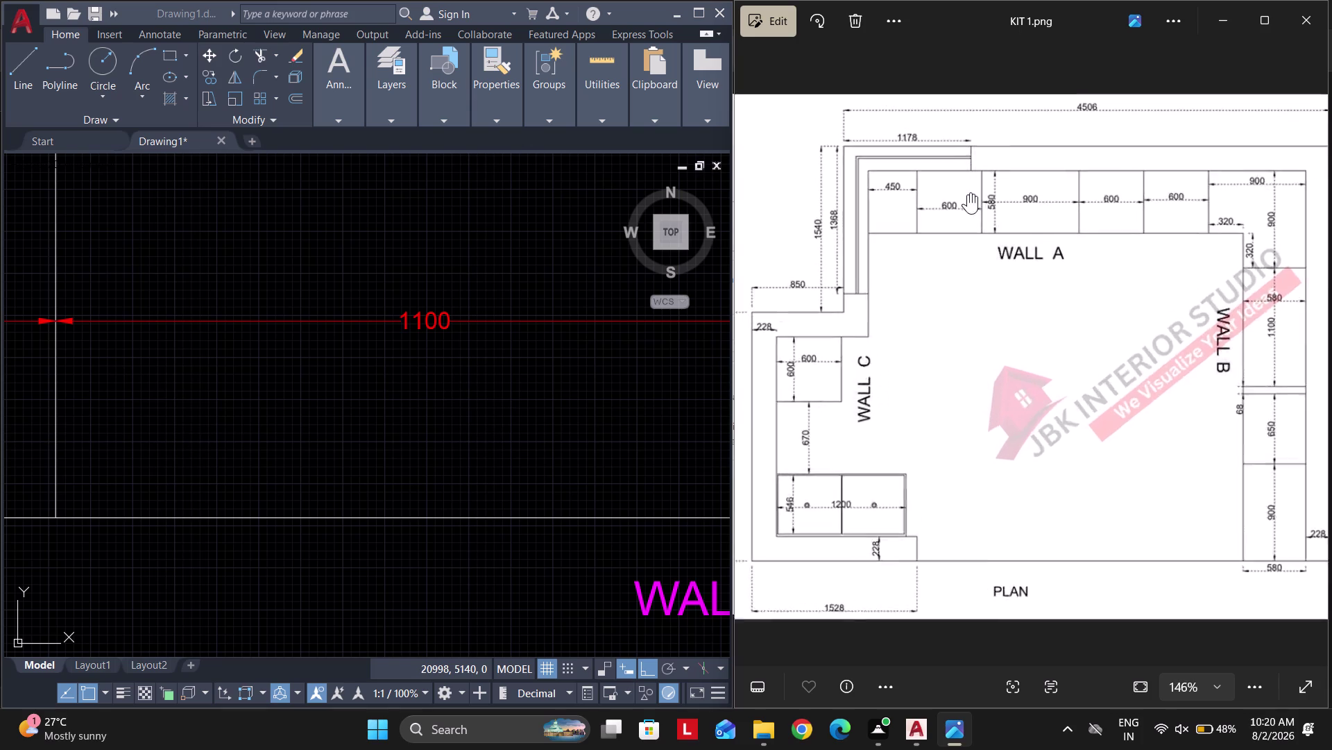
scroll(up, 3)
scroll(down, 3)
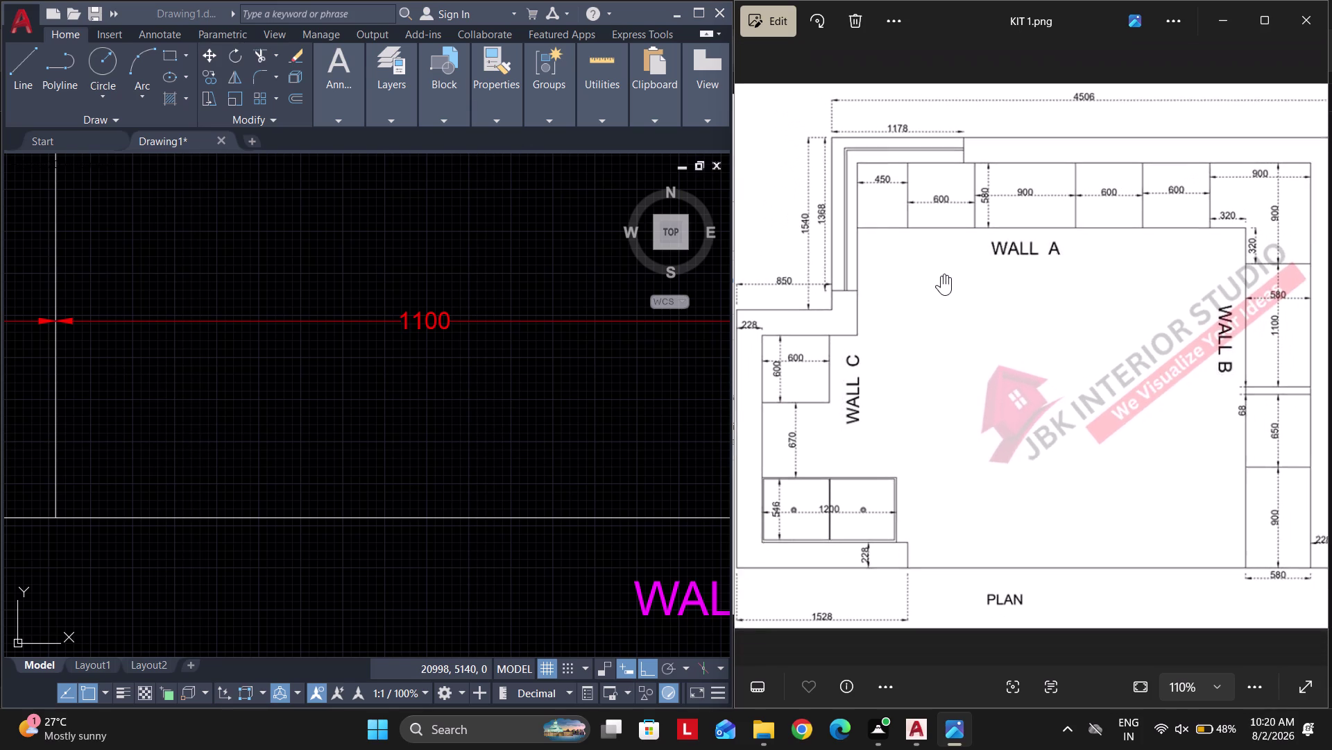
scroll(up, 3)
scroll(up, 3)
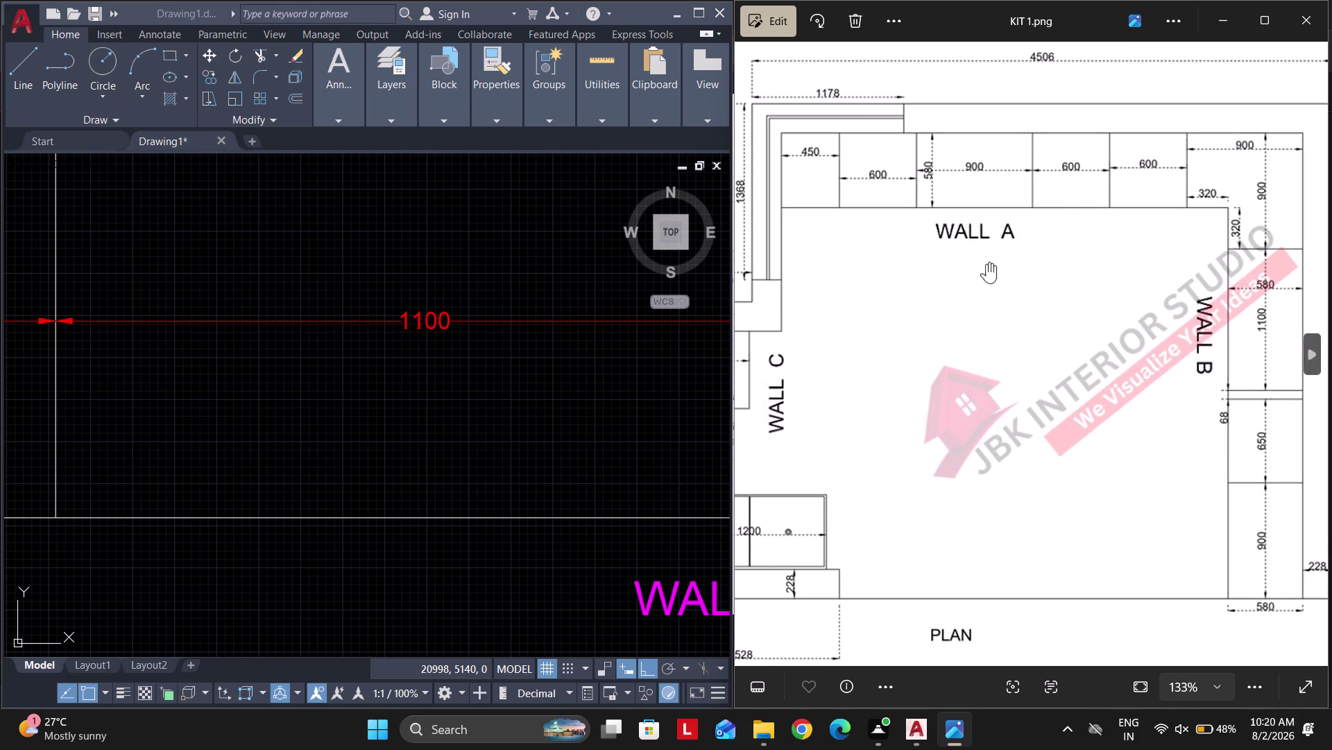
scroll(down, 3)
middle_drag(341, 416, 406, 316)
scroll(down, 3)
scroll(up, 3)
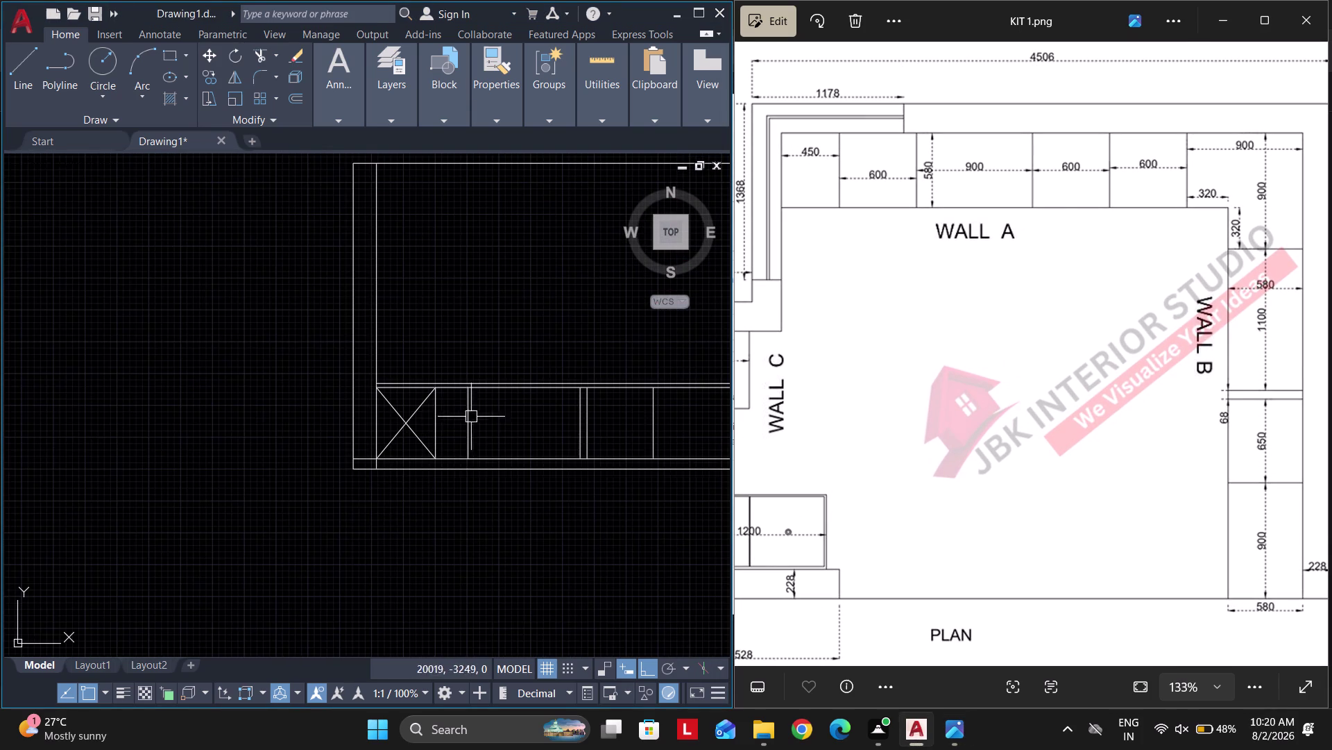
middle_drag(461, 415, 384, 423)
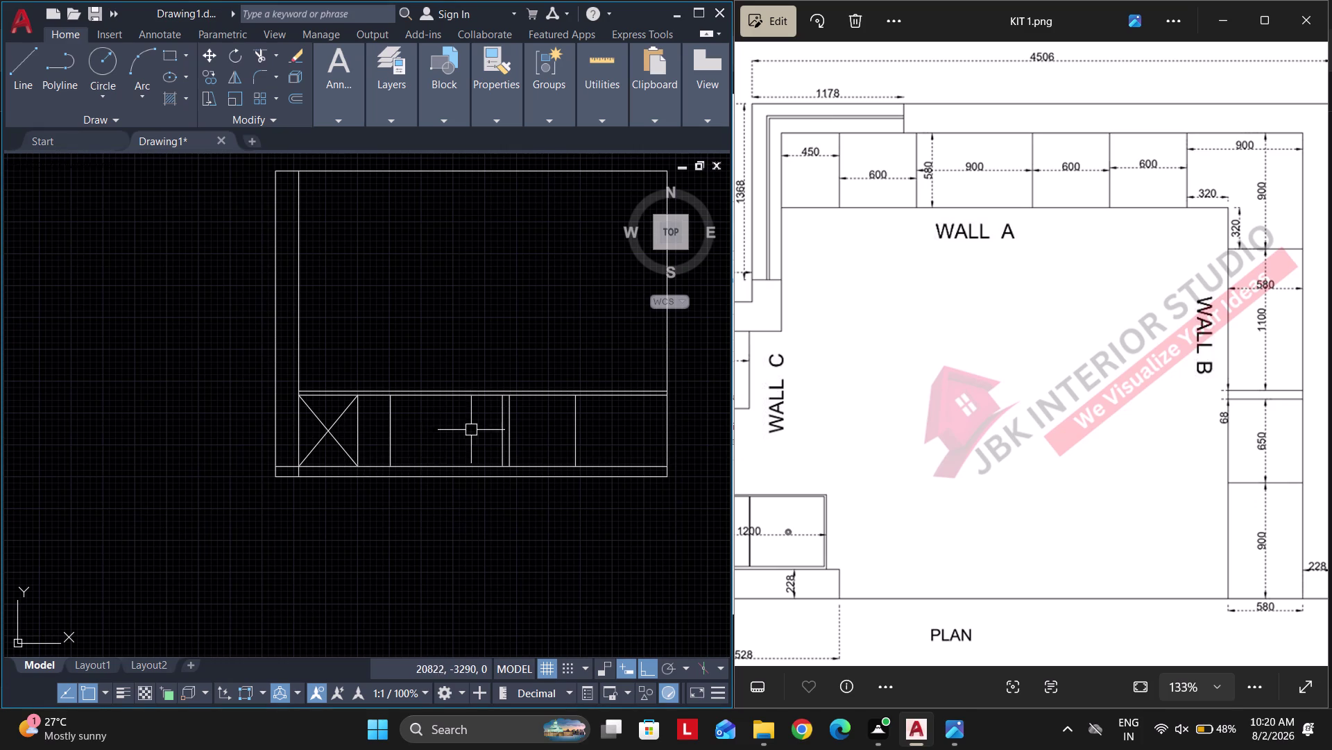
Run DLI and pick two extension-line origins along the base cabinet row.
key(Escape)
key(f)
key(Escape)
text(D)
text(LI)
key(space)
scroll(up, 3)
click(374, 432)
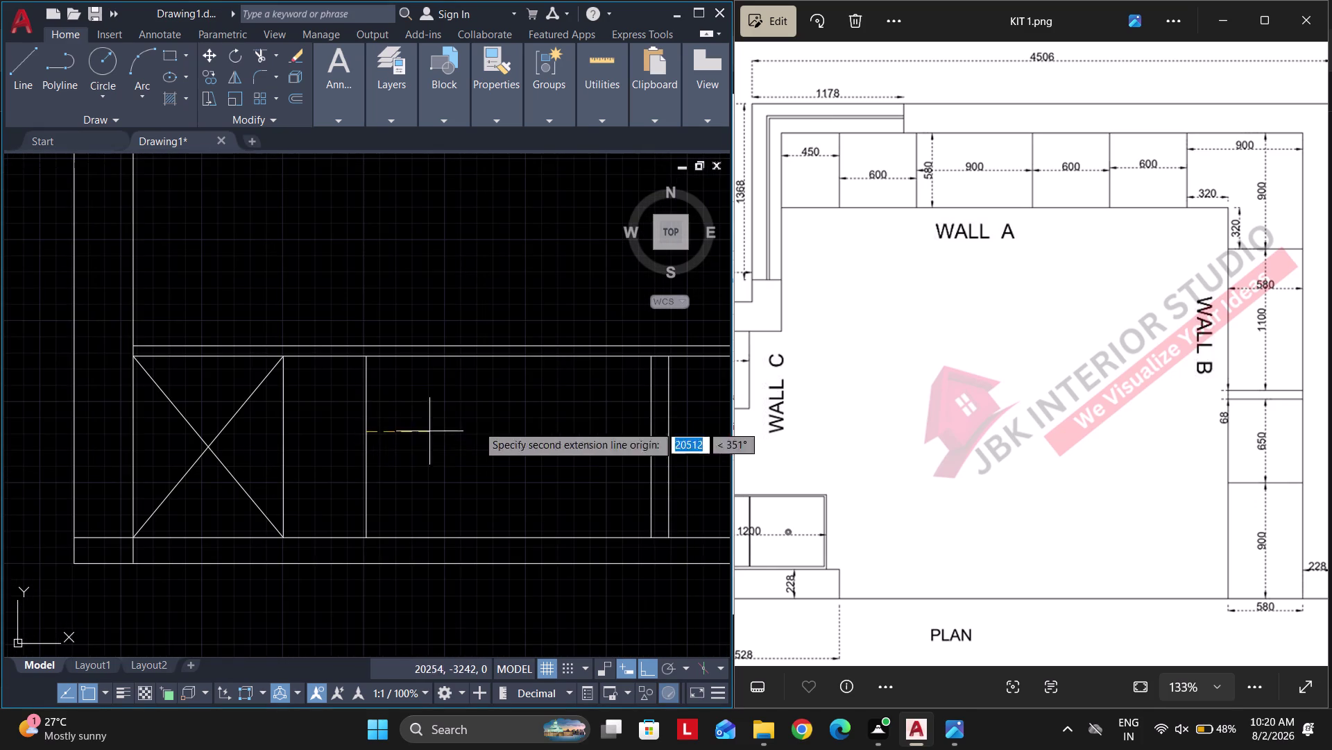
middle_drag(463, 424, 203, 452)
click(395, 461)
scroll(up, 3)
key(Escape)
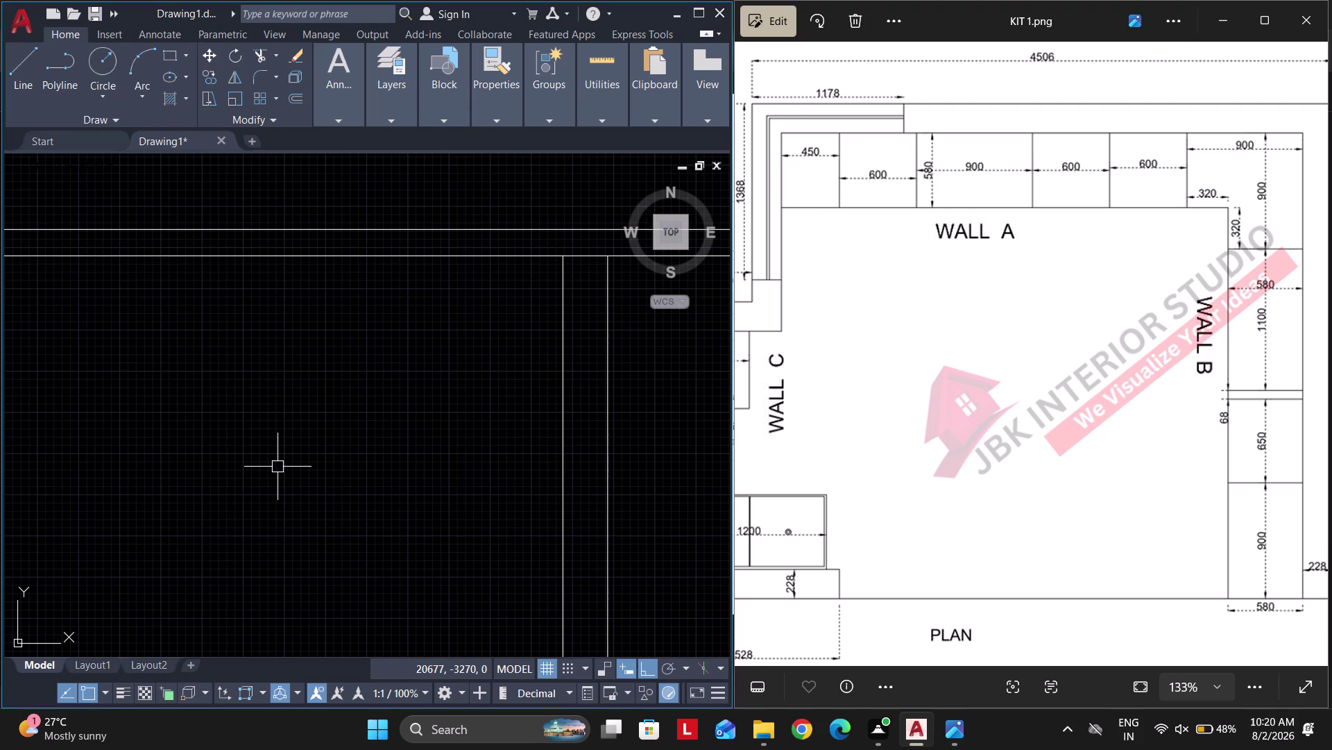
key(Escape)
key(Escape)
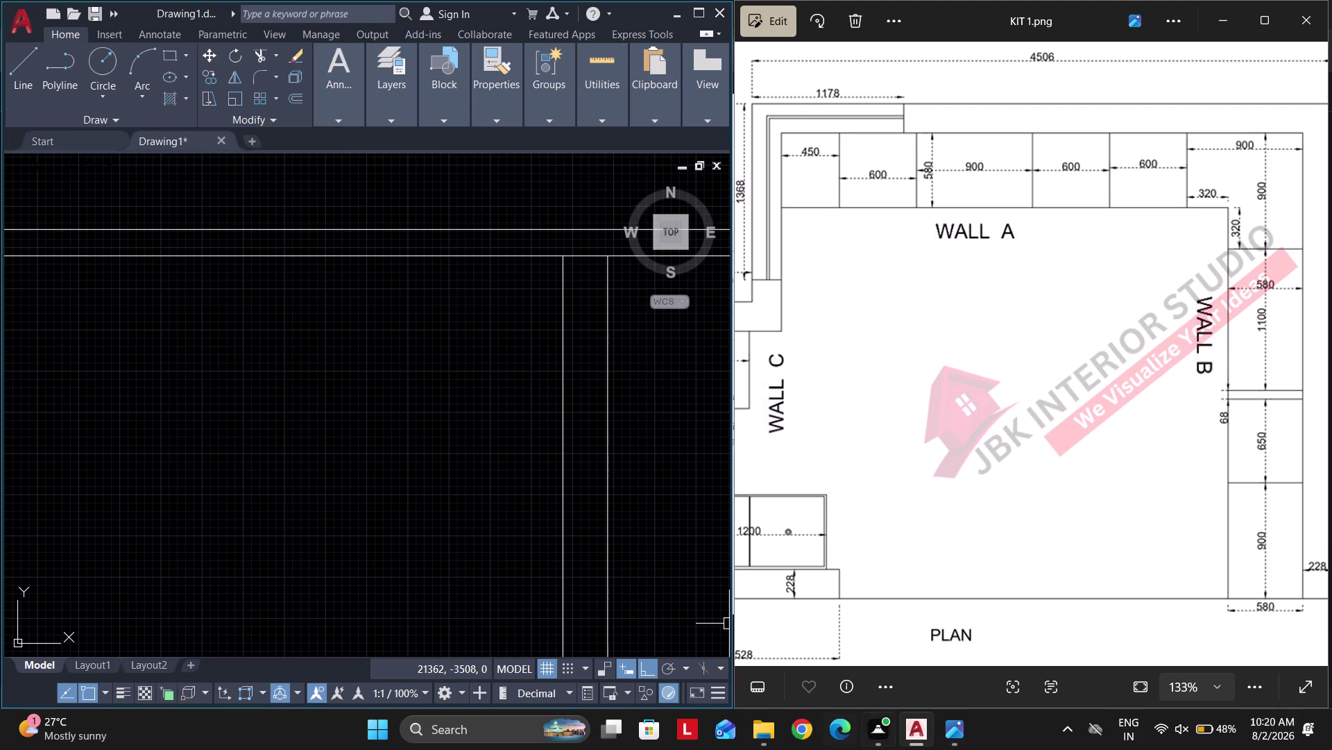